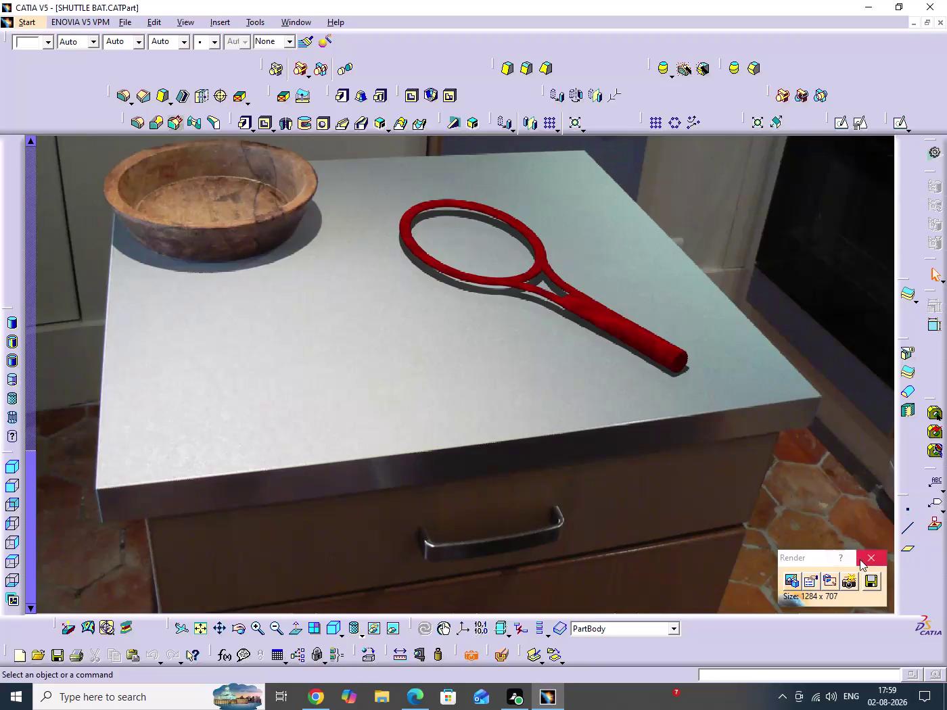
Close the rendered scene and save the shuttle bat part.
click(864, 559)
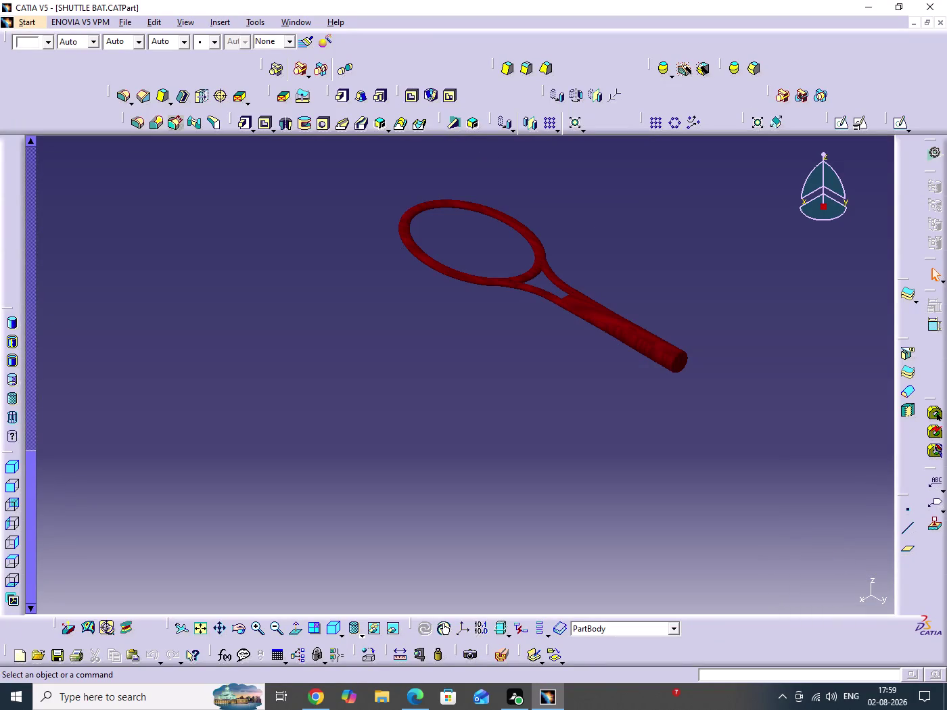
middle_drag(611, 494, 580, 572)
click(829, 403)
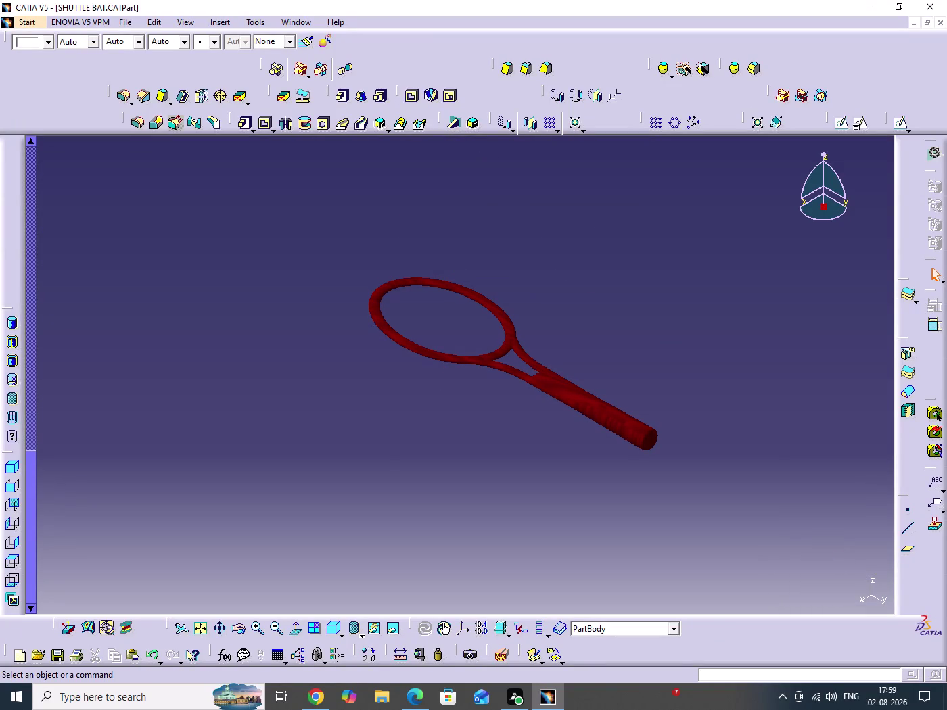
key(ctrl+s)
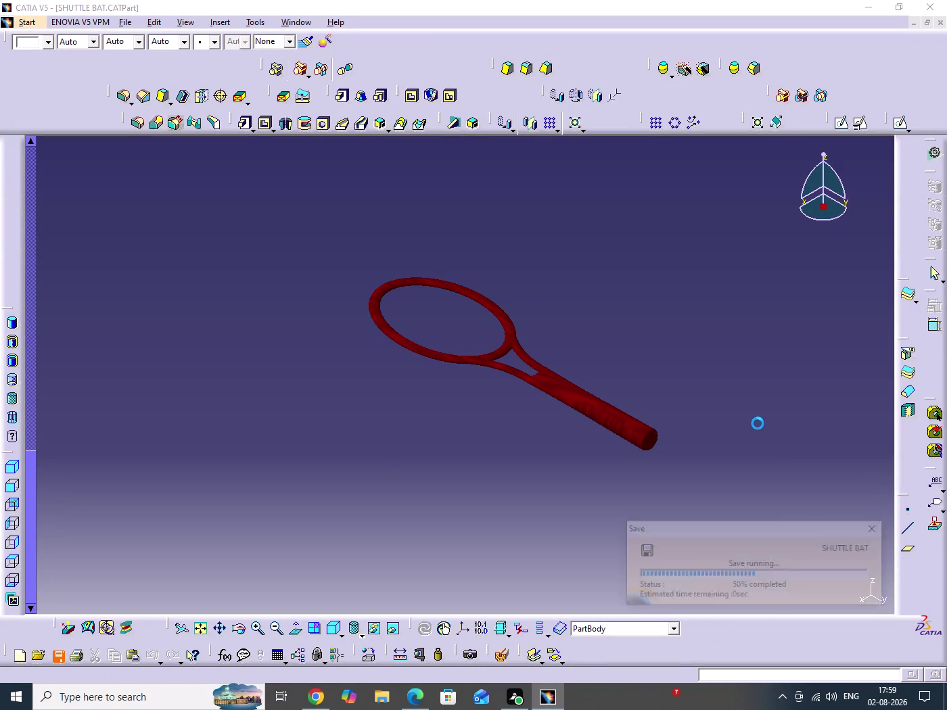
click(758, 424)
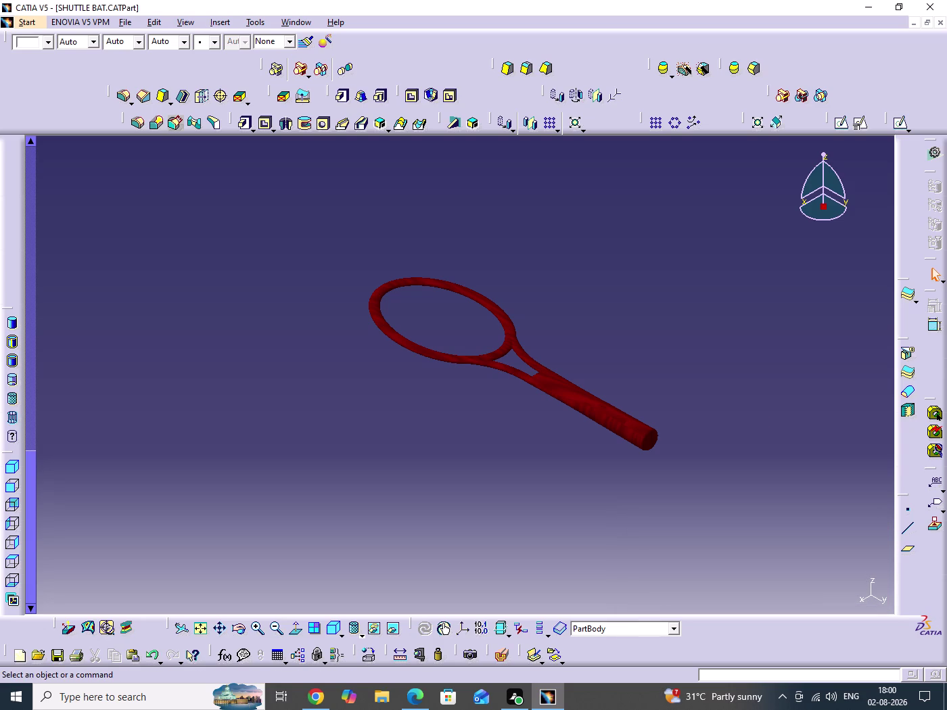
Launch Start > Mechanical Design > Drafting to begin a new drawing.
key(alt+s)
key(m)
key(d)
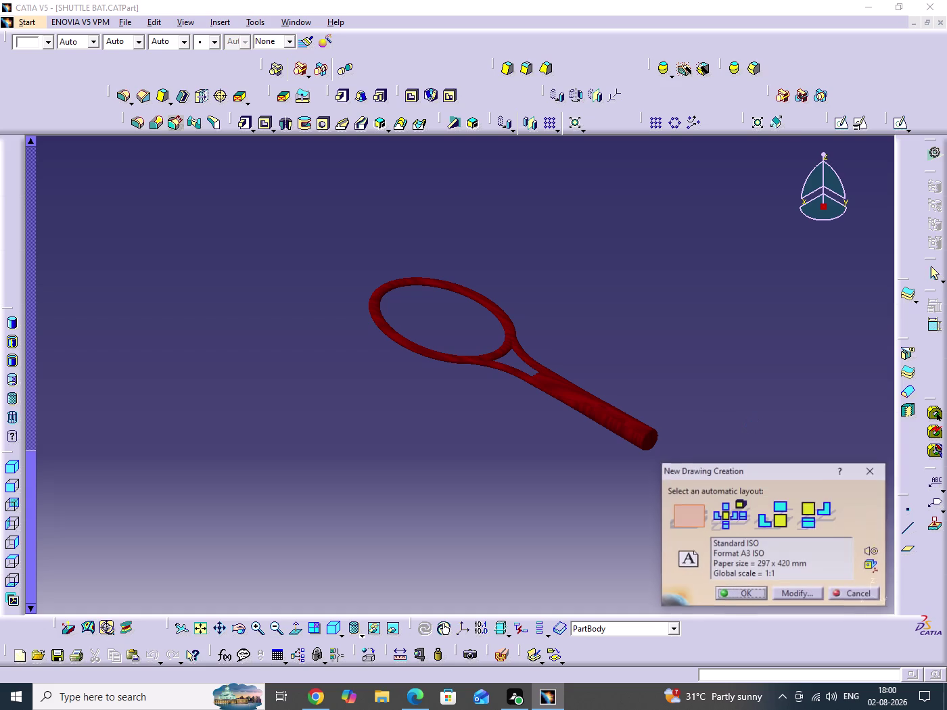
Accept the empty A3 layout to create Sheet.1 and position the sheet.
click(749, 595)
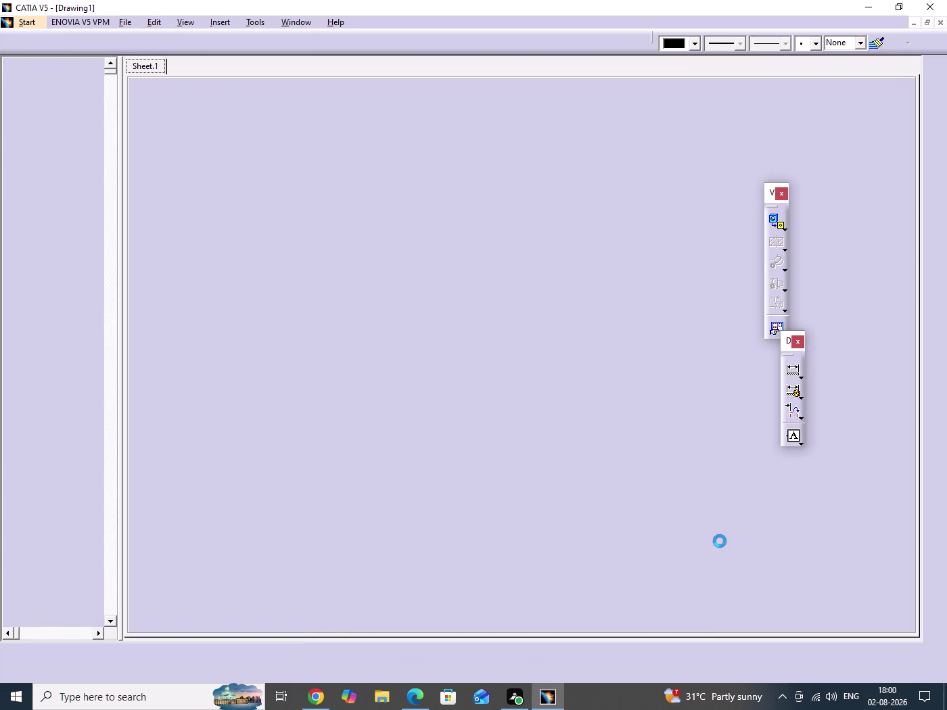
middle_drag(581, 360, 588, 415)
click(581, 360)
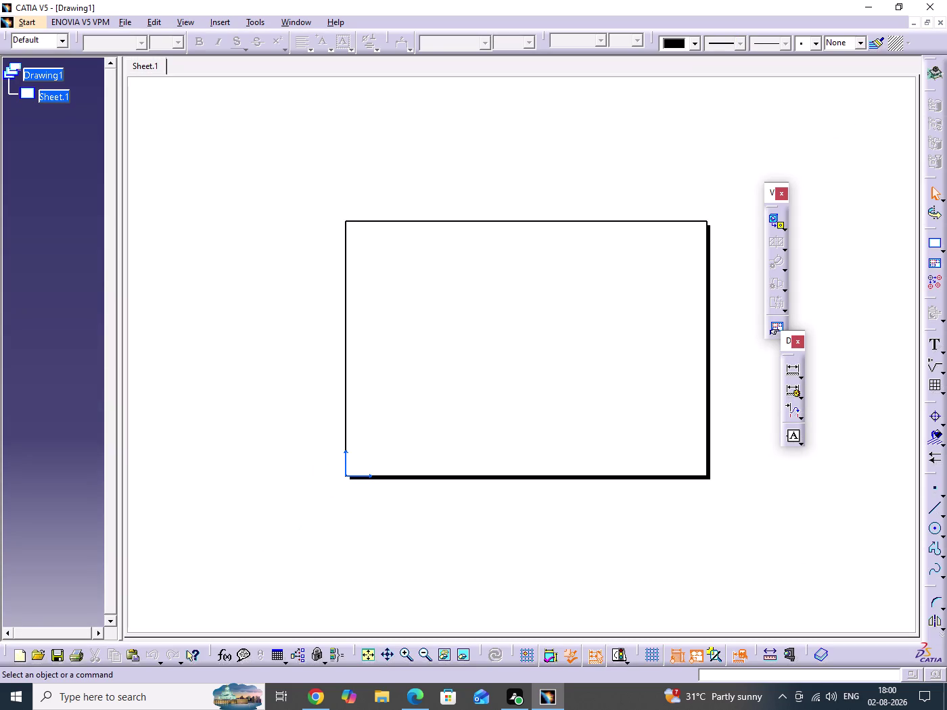
middle_drag(593, 415, 487, 419)
click(452, 372)
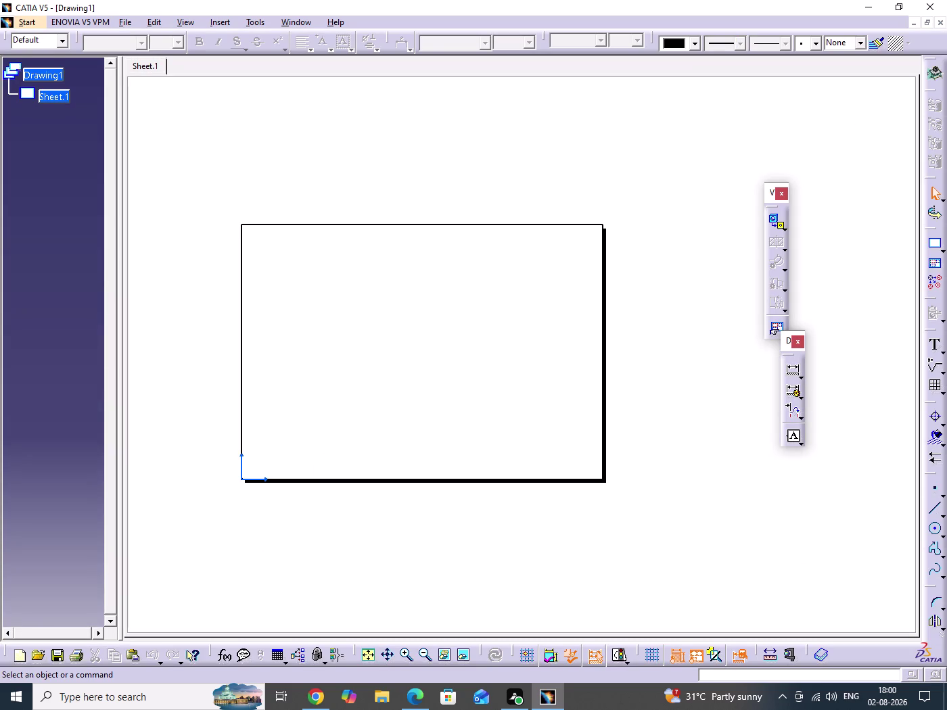
double_click(452, 372)
click(779, 221)
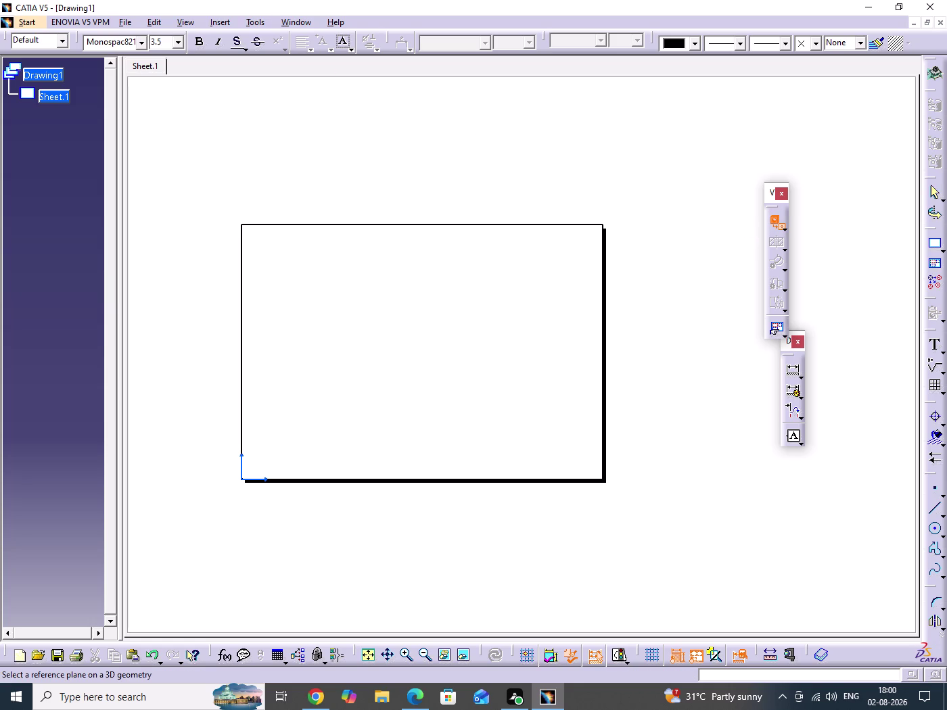
Switch to the SHUTTLE BAT.CATPart window, then to the reference PDF.
click(293, 24)
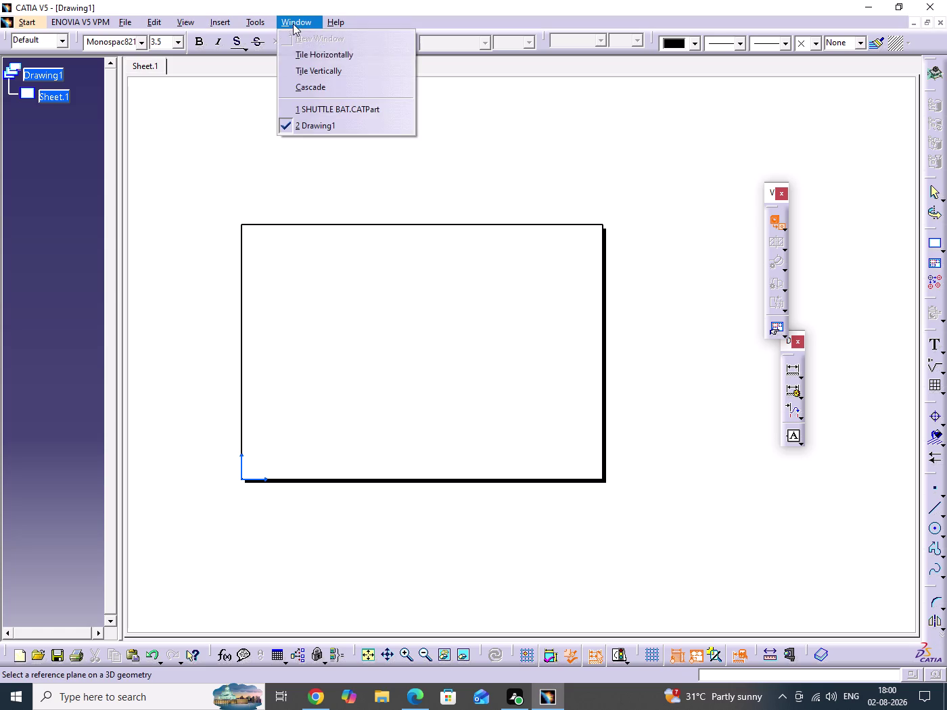
click(303, 107)
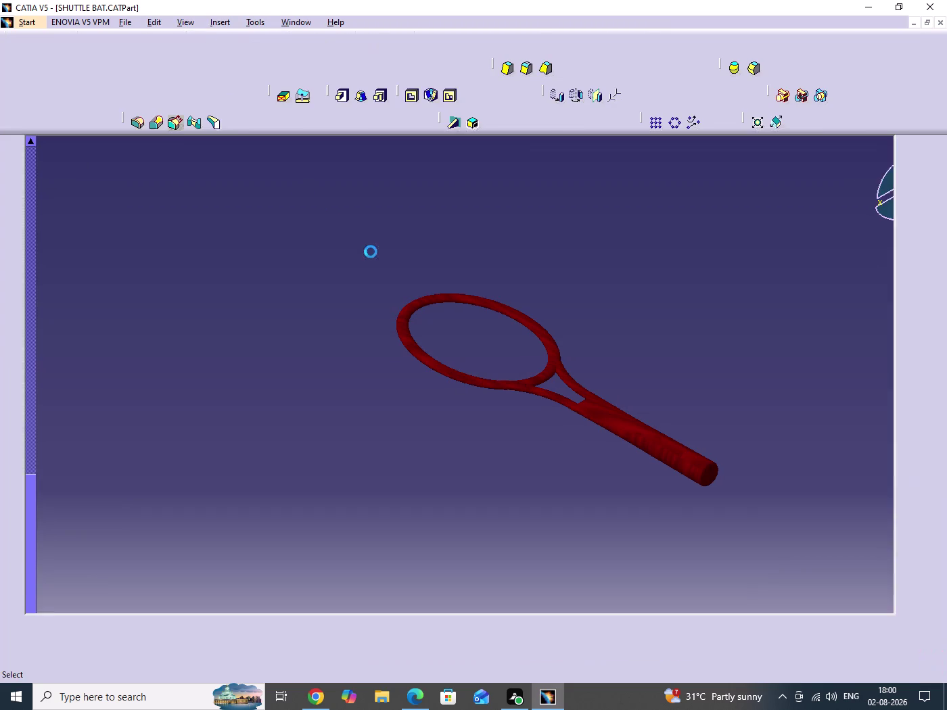
scroll(up, 3)
scroll(up, 3)
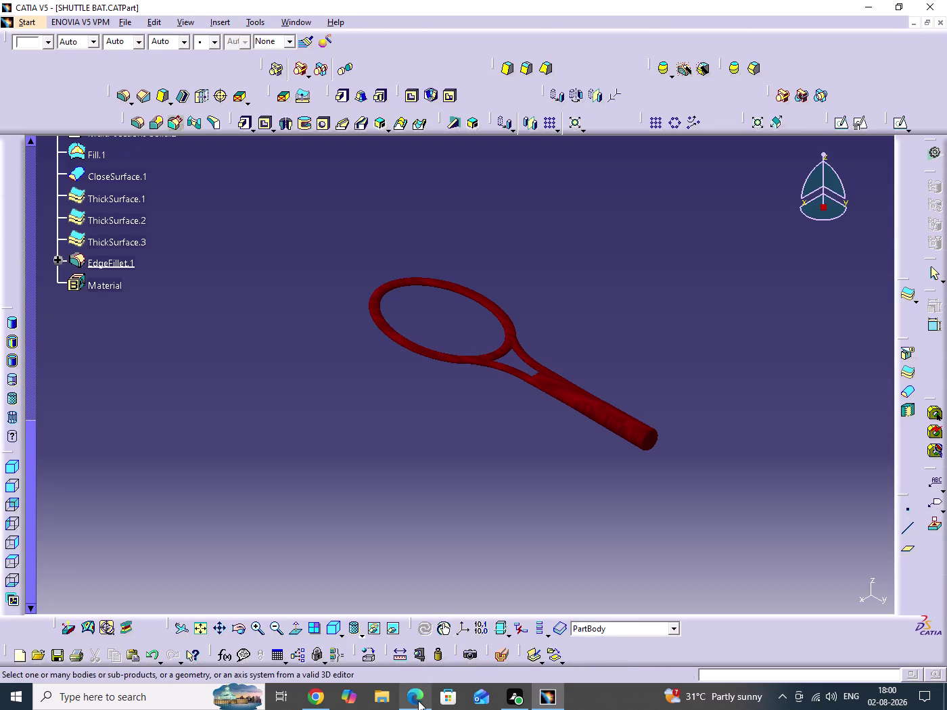
click(419, 701)
scroll(up, 3)
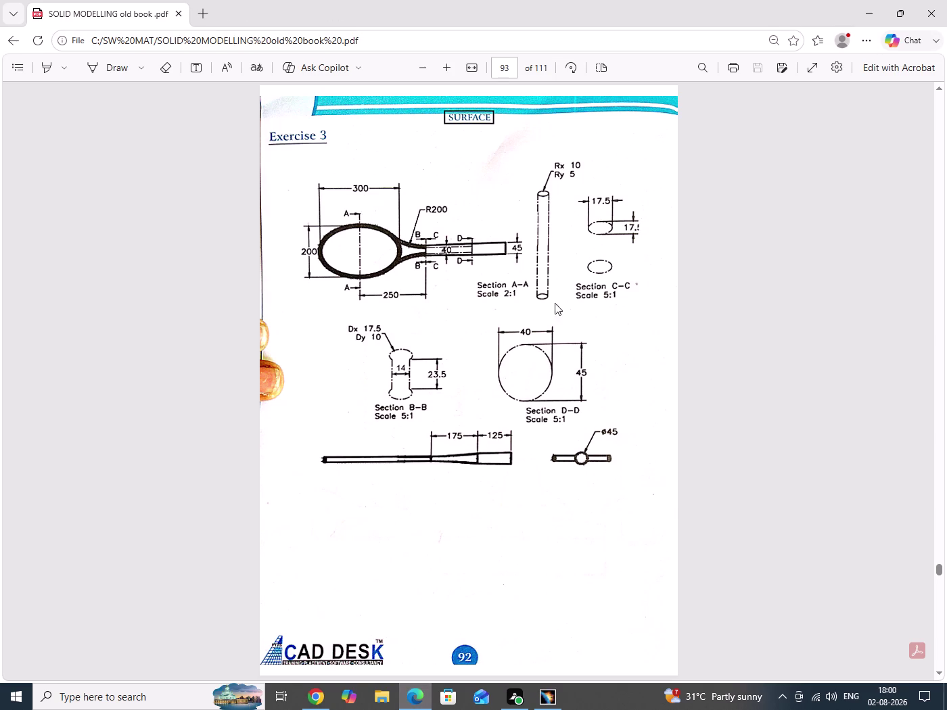
click(320, 700)
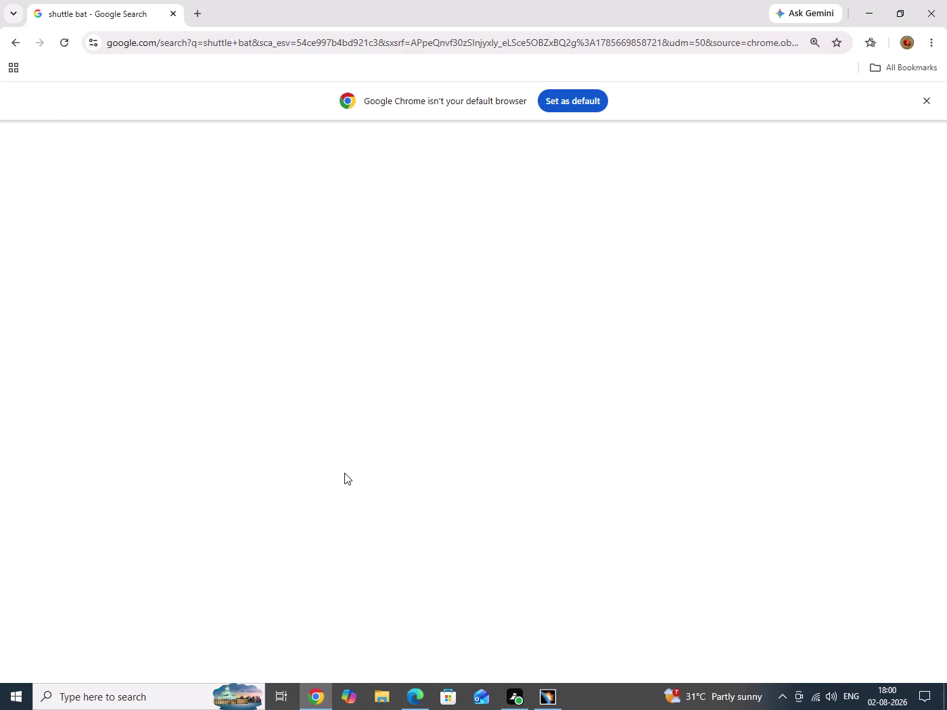
scroll(up, 3)
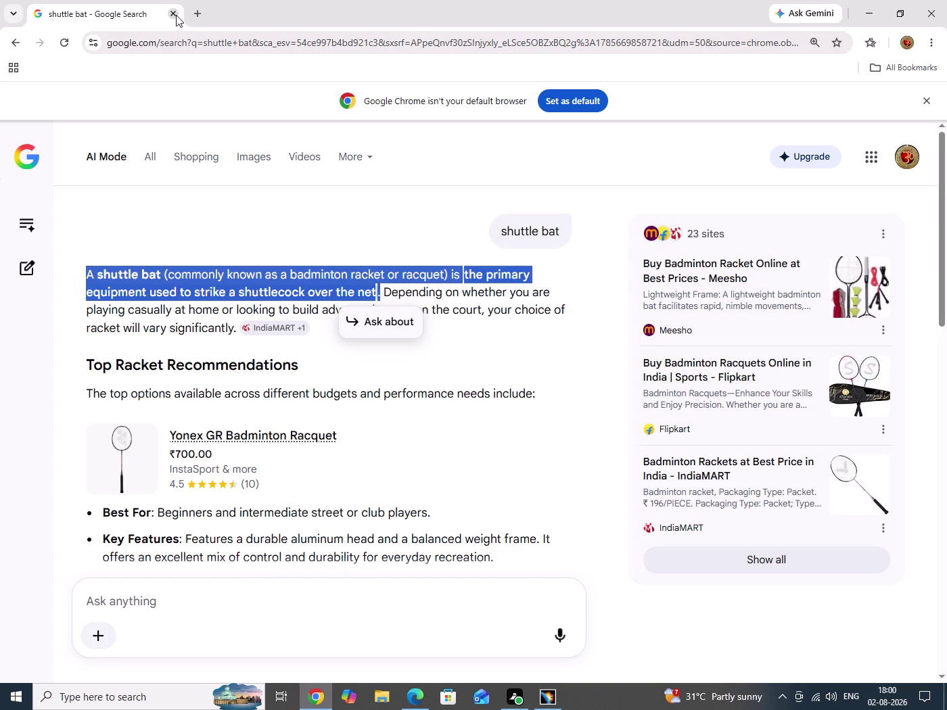
click(176, 15)
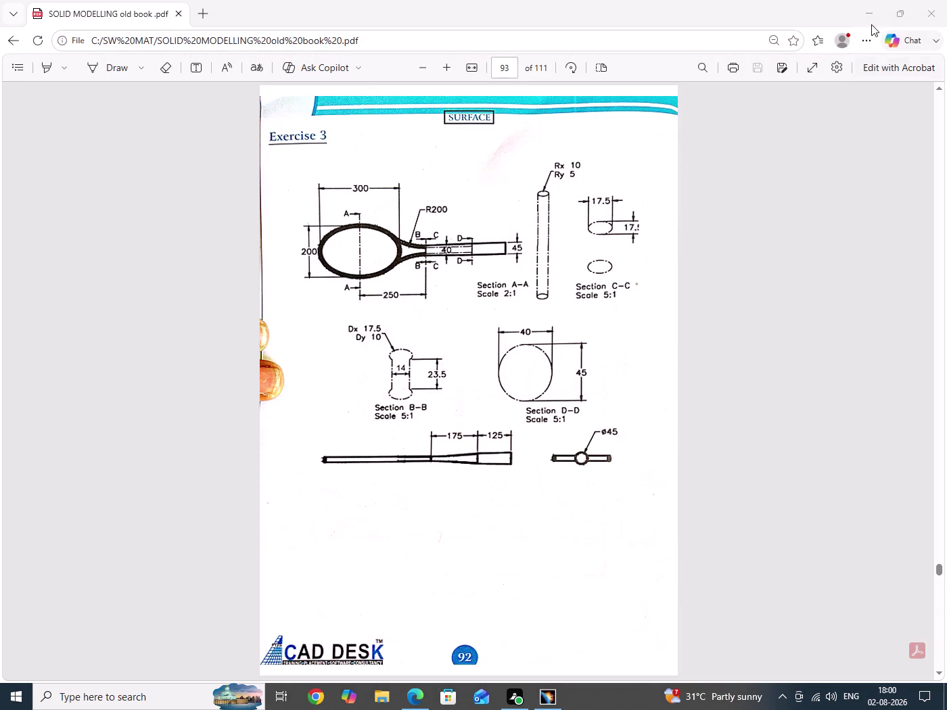
click(873, 16)
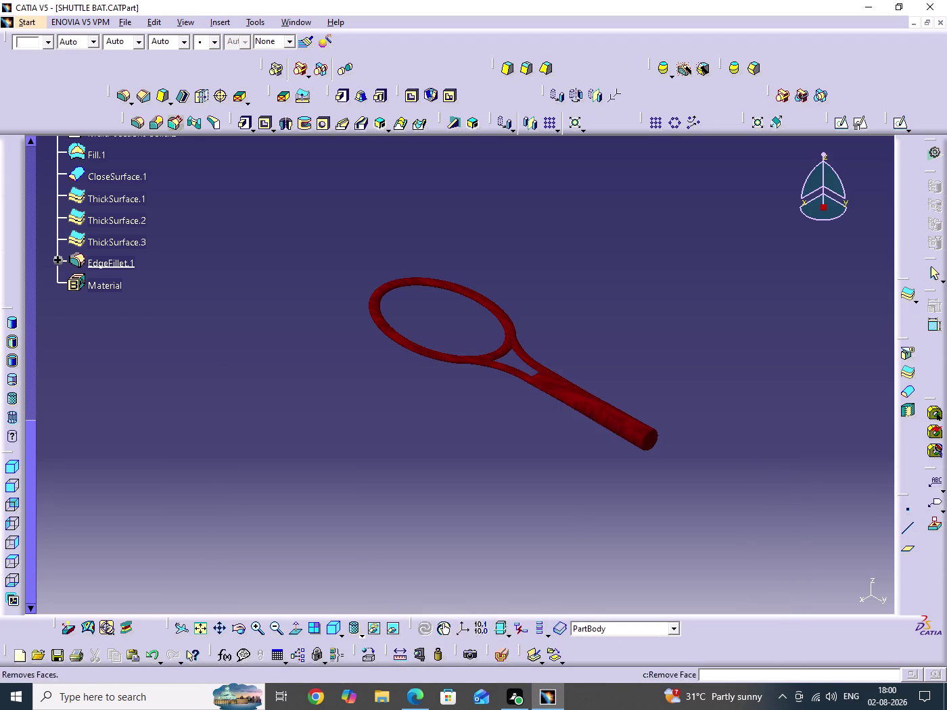
Select the yz plane in the bat's specification tree as the front view reference.
scroll(up, 3)
scroll(up, 3)
scroll(up, 3)
scroll(up, 3)
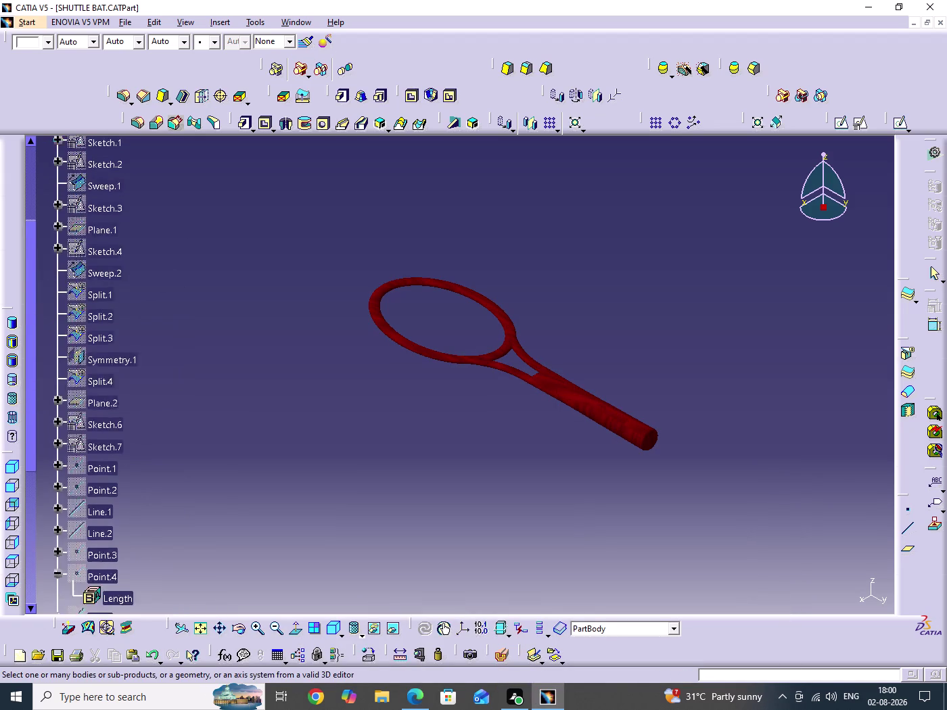
scroll(up, 3)
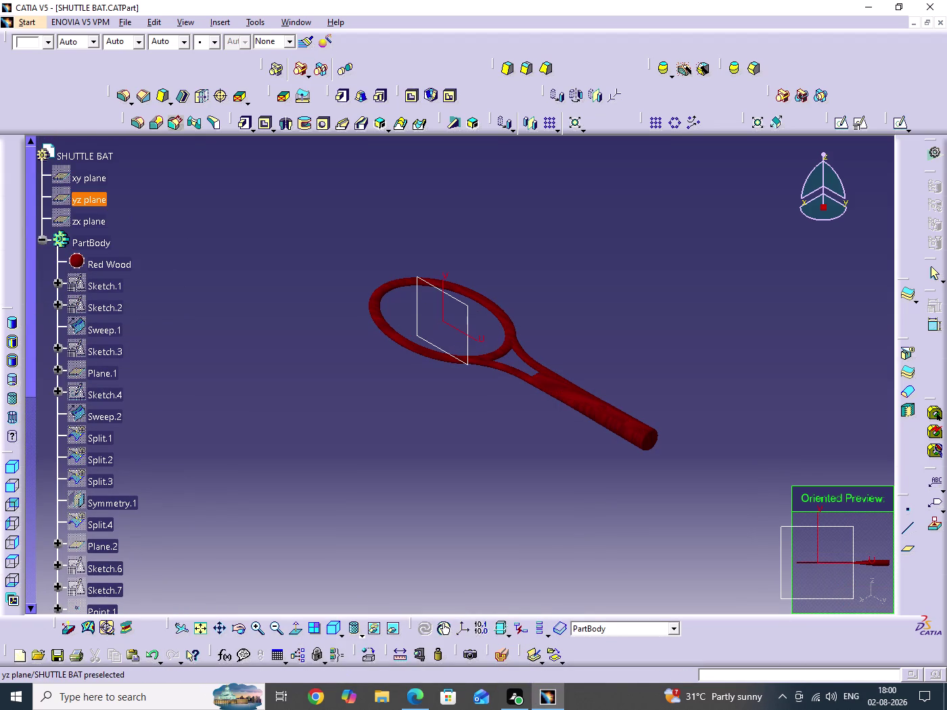
click(101, 204)
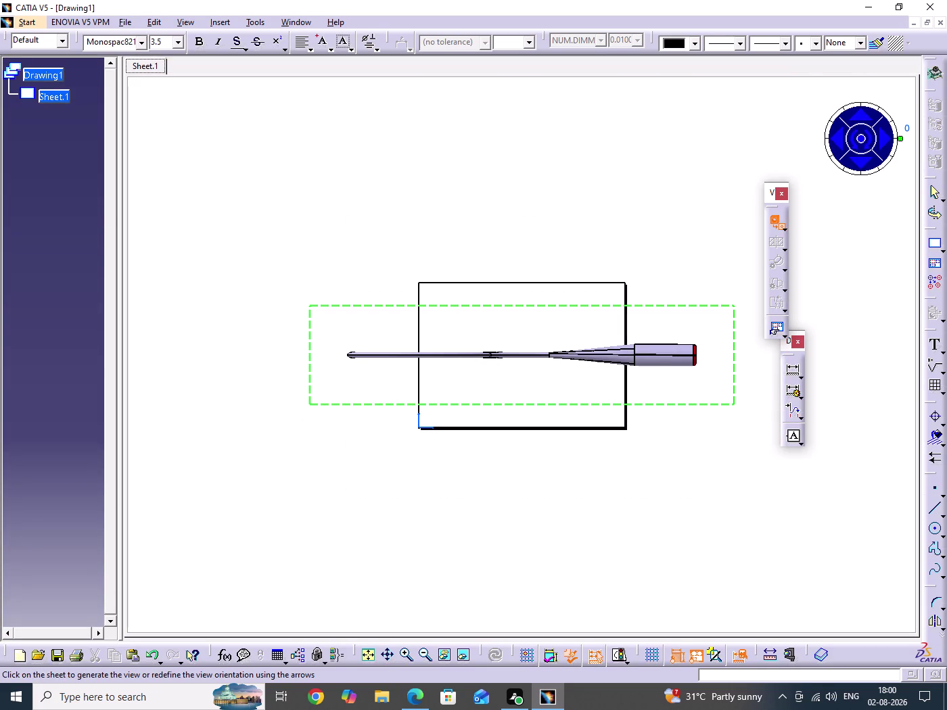
Drop the bat's front view onto Sheet.1 and open its Properties at scale 1:1.
click(465, 328)
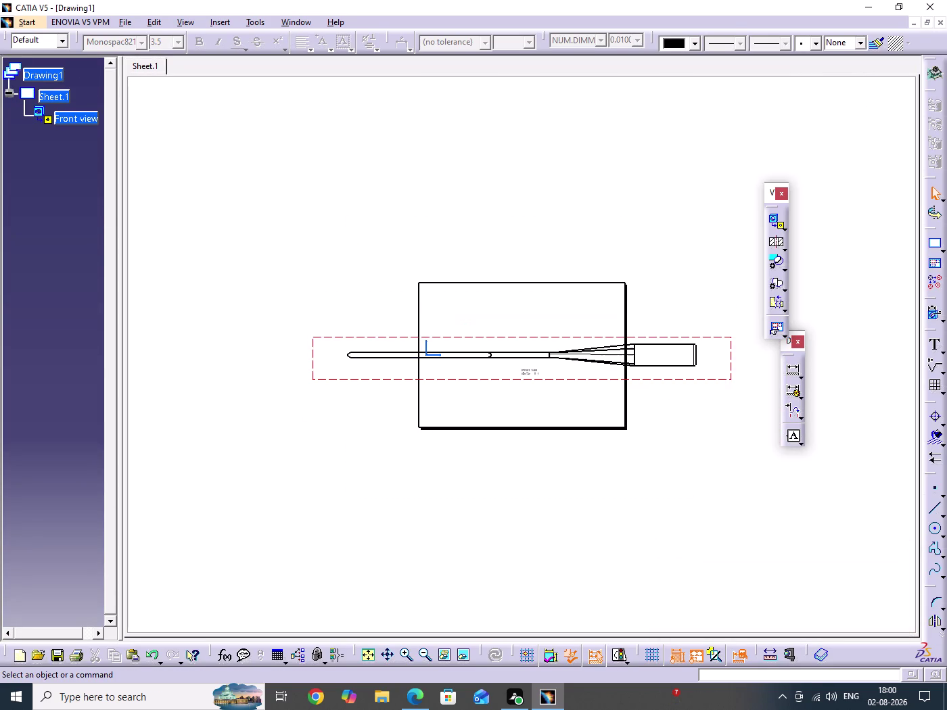
middle_drag(634, 454, 519, 454)
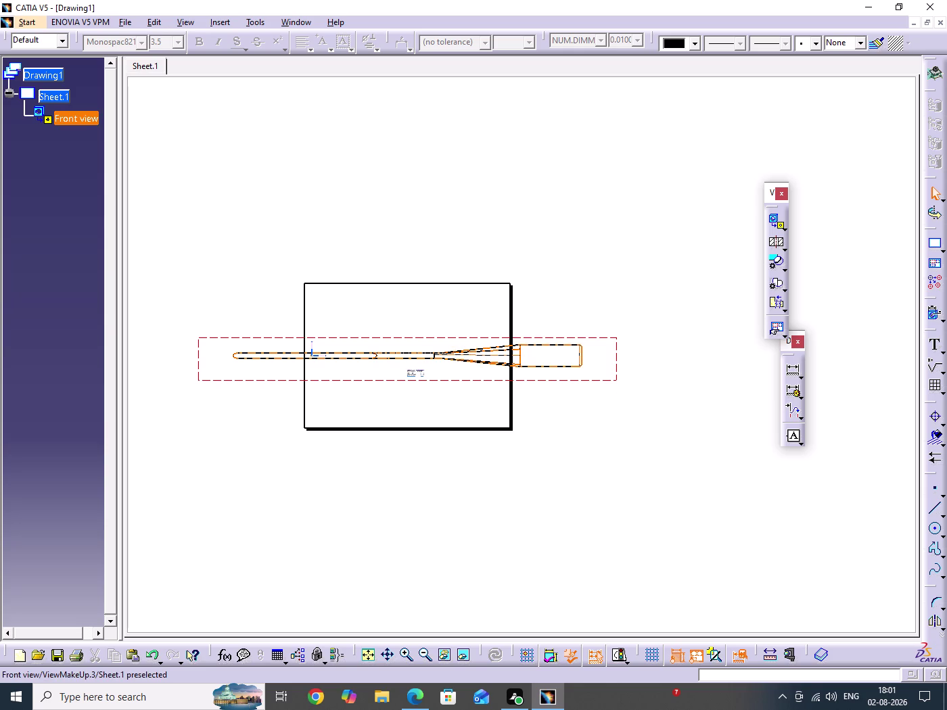
right_click(614, 383)
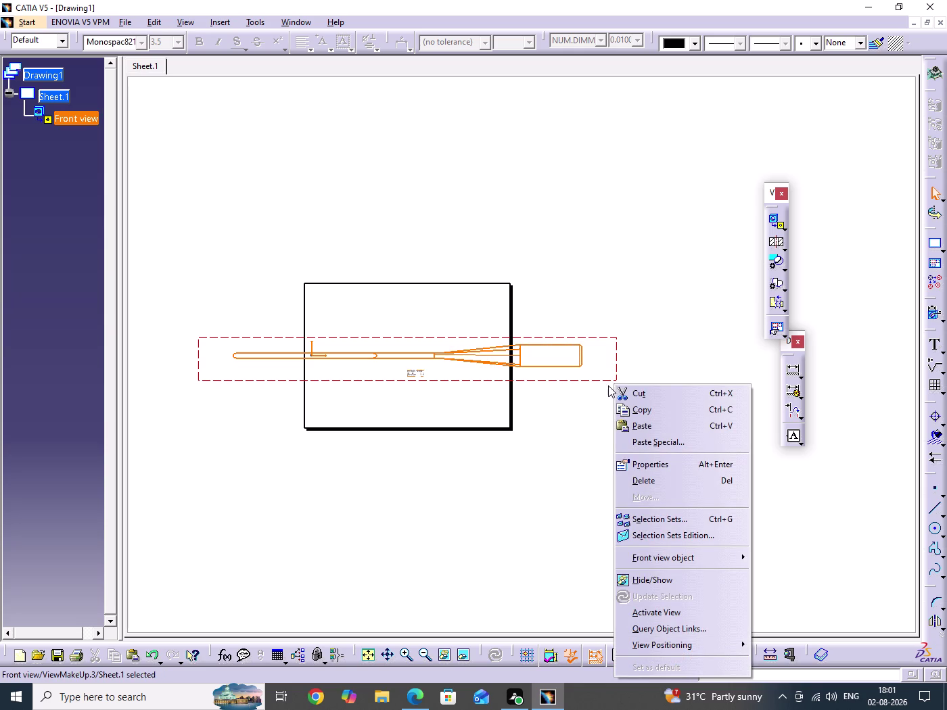
click(645, 459)
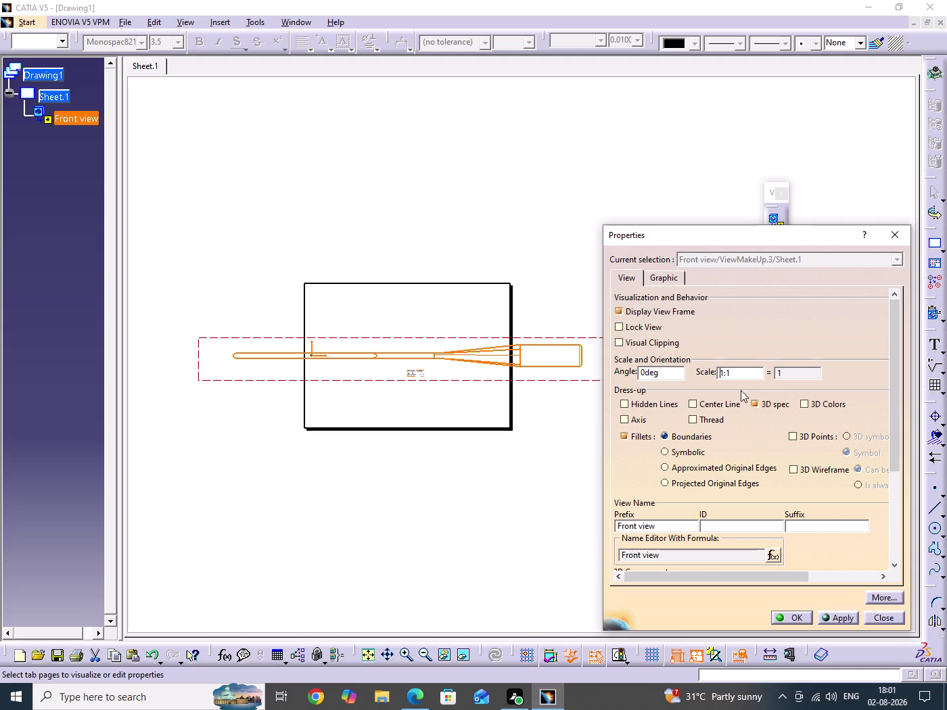
Set the front view's scale to 1:5.
click(738, 375)
key(BackSpace)
key(5)
click(503, 235)
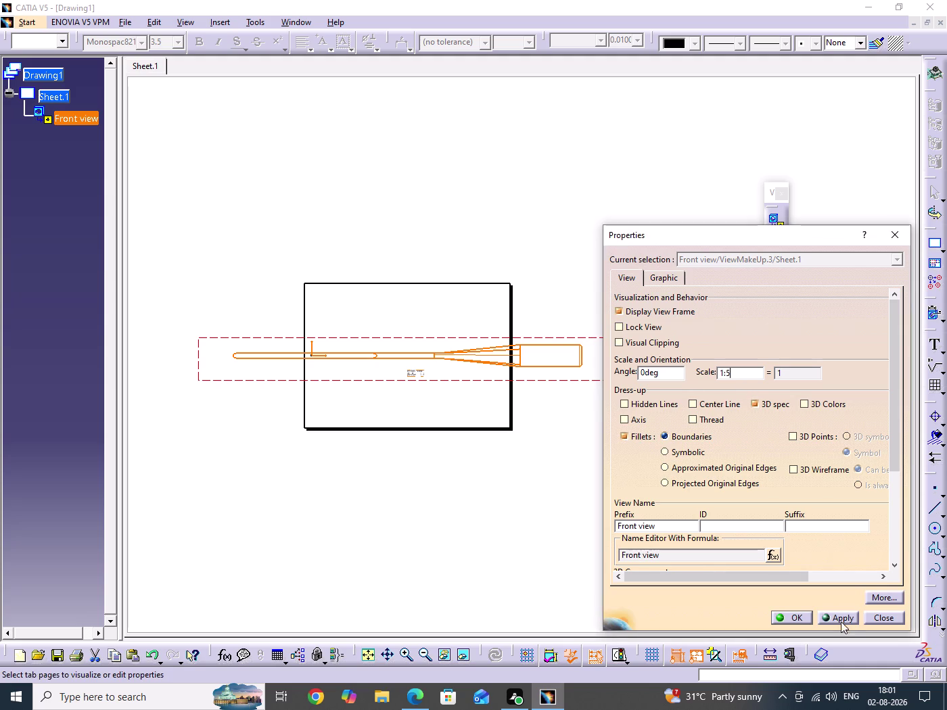
click(839, 620)
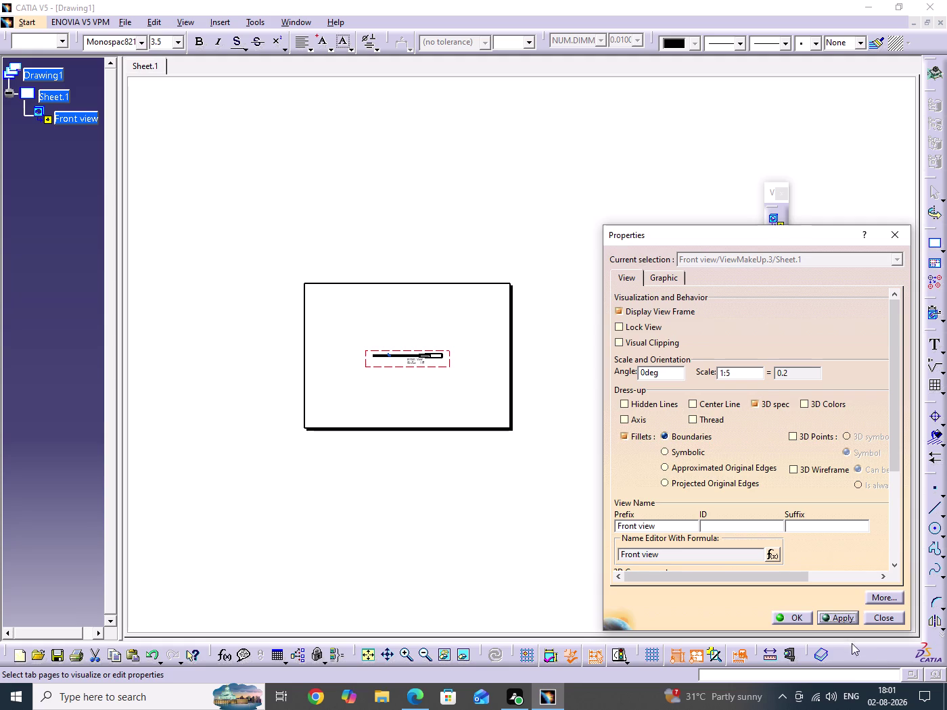
click(796, 622)
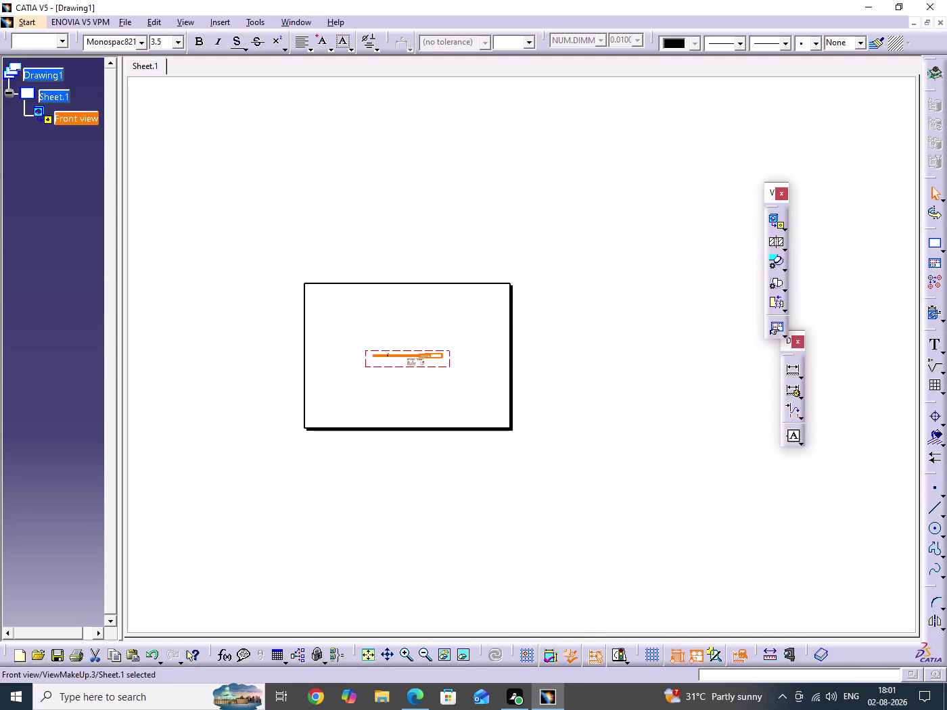
Zoom into the sheet and drag the front view to its lower-left area.
middle_drag(454, 488, 458, 350)
click(453, 488)
middle_drag(343, 436, 779, 356)
middle_drag(675, 356, 644, 409)
click(675, 356)
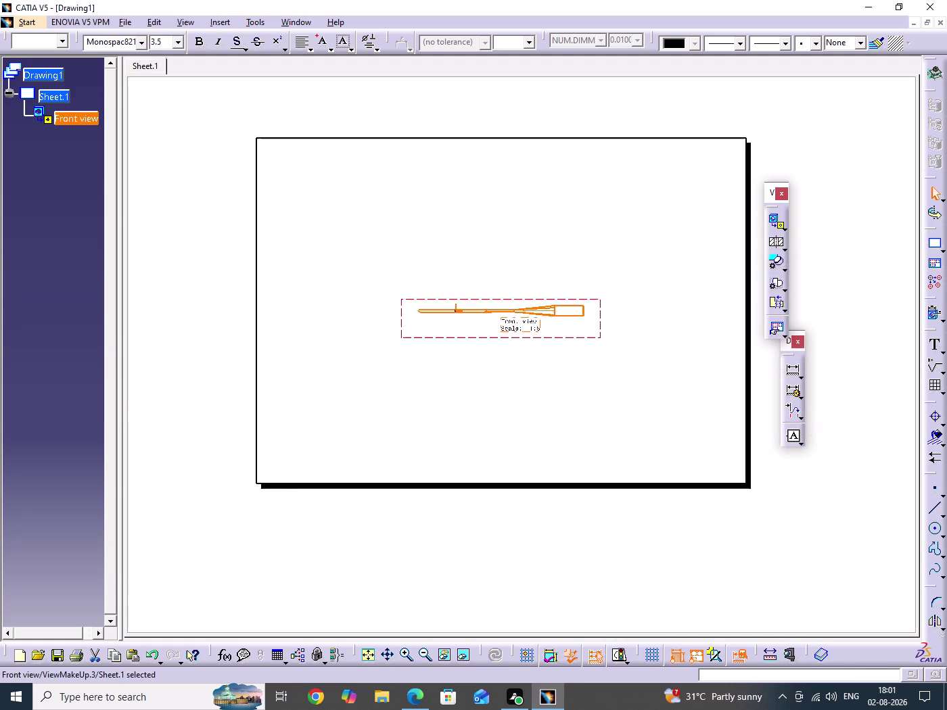
middle_drag(644, 410, 642, 409)
middle_drag(584, 413, 639, 416)
drag(459, 341, 356, 435)
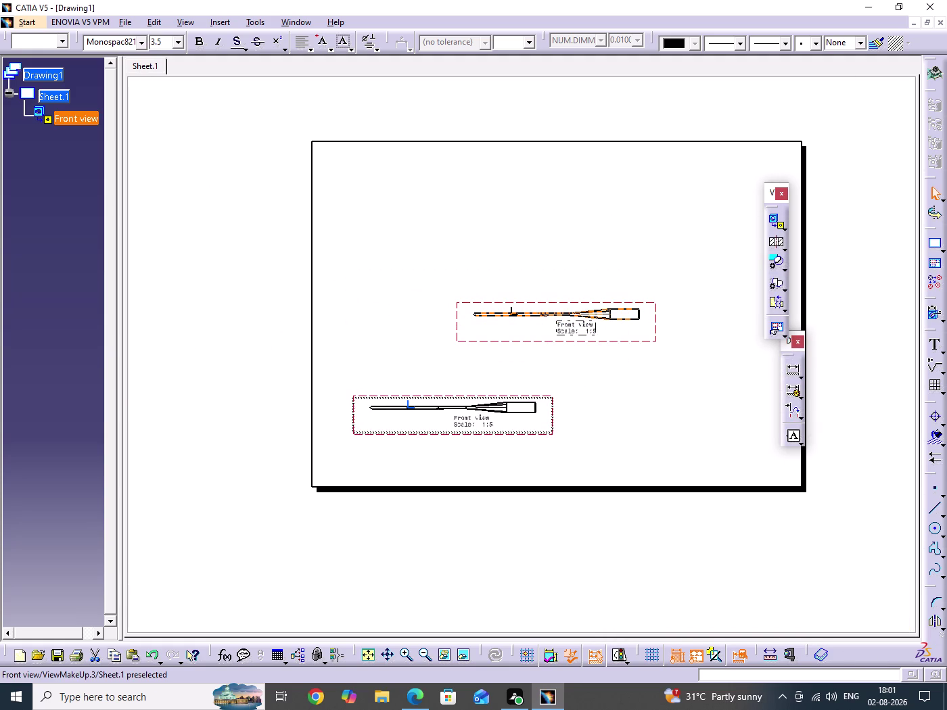
drag(356, 435, 355, 435)
click(401, 295)
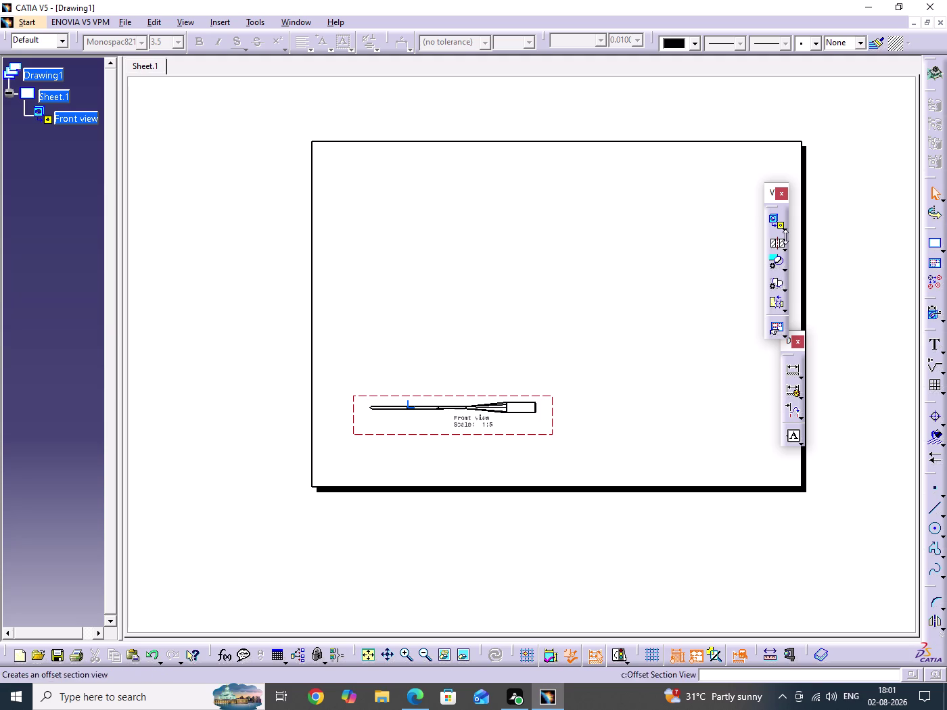
Use Projection View to place the bat's bottom view above the front view.
click(785, 225)
drag(784, 232, 757, 198)
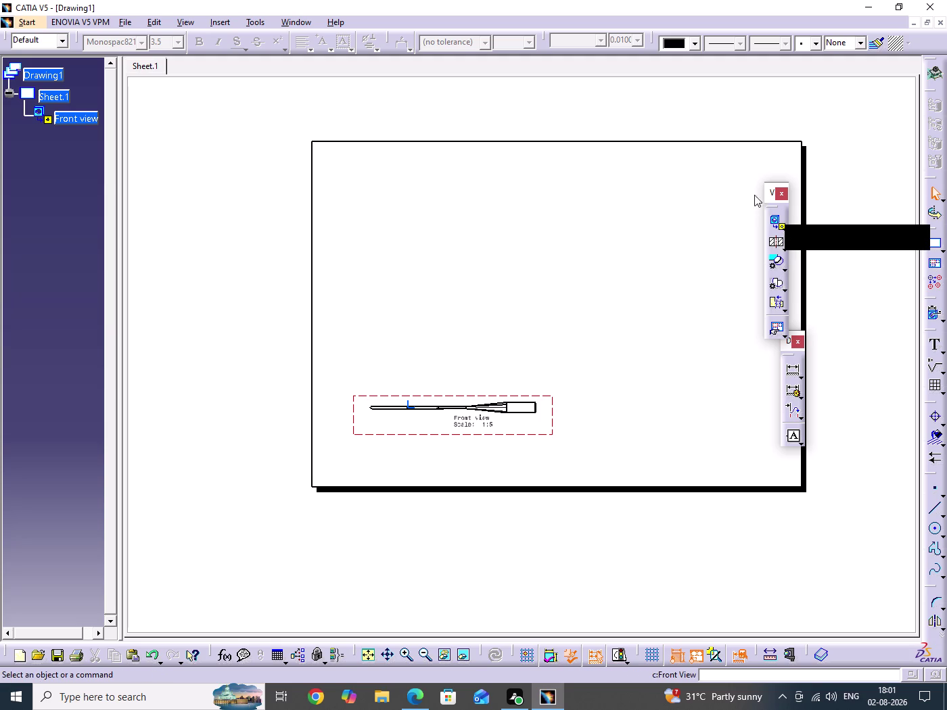
drag(757, 198, 685, 138)
click(785, 223)
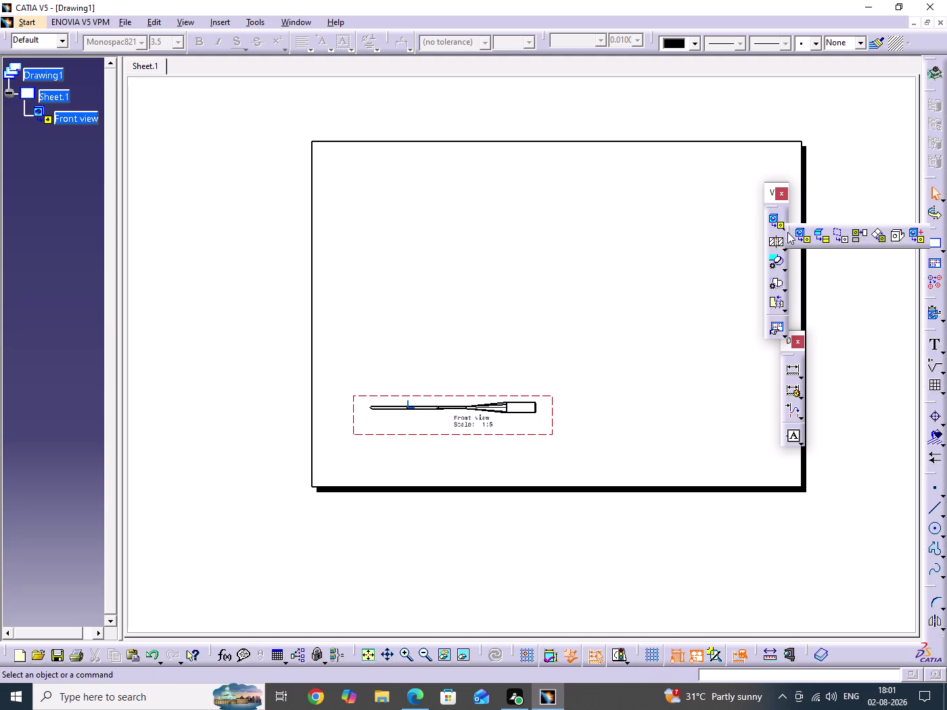
drag(788, 233, 619, 135)
click(689, 131)
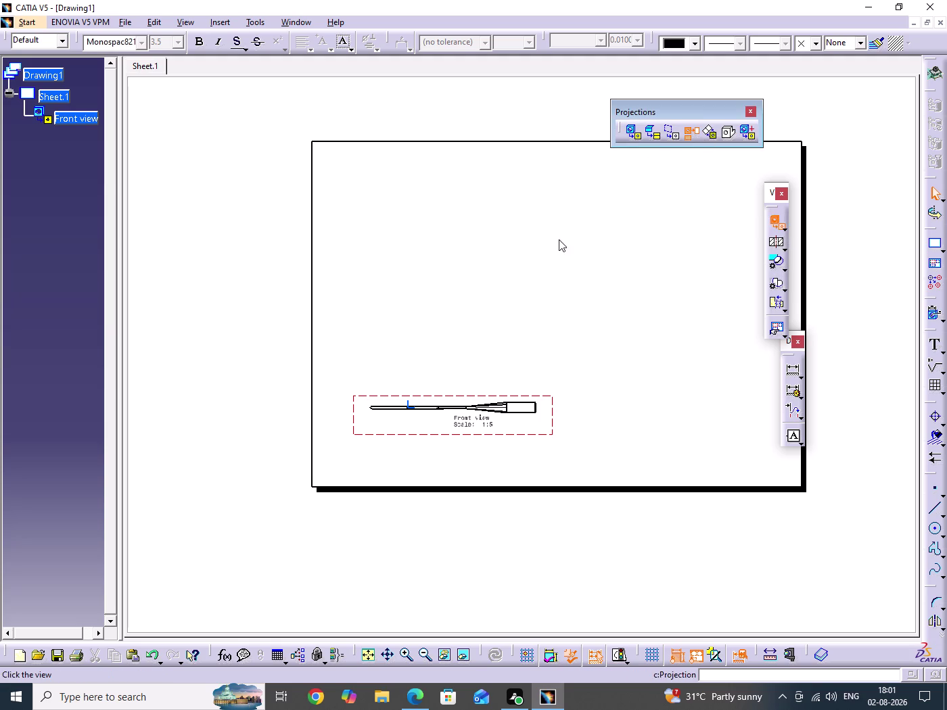
click(472, 312)
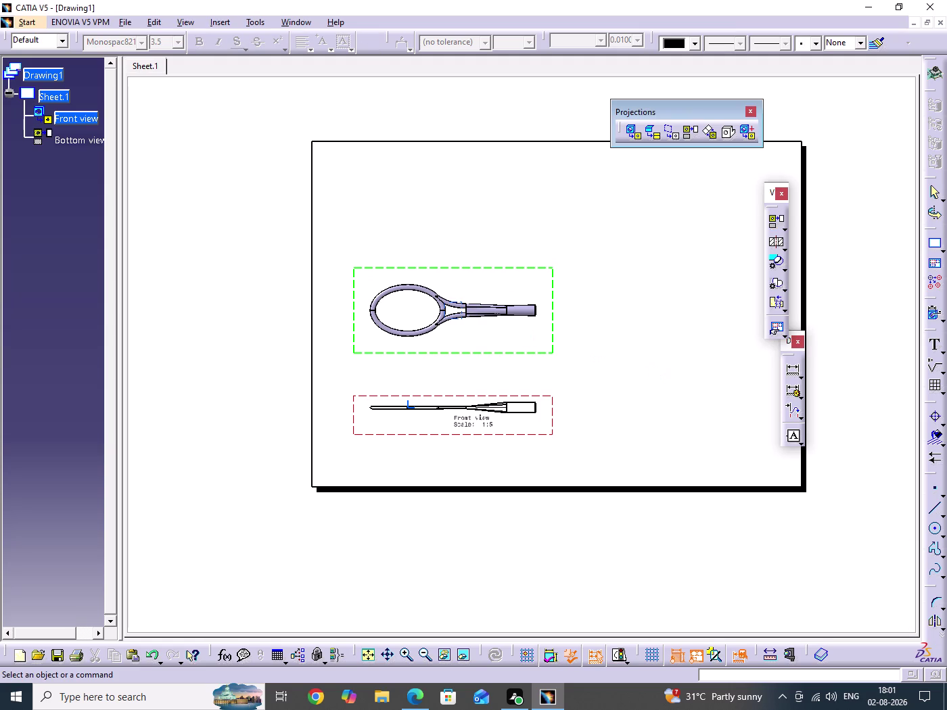
click(655, 378)
middle_drag(654, 380, 575, 370)
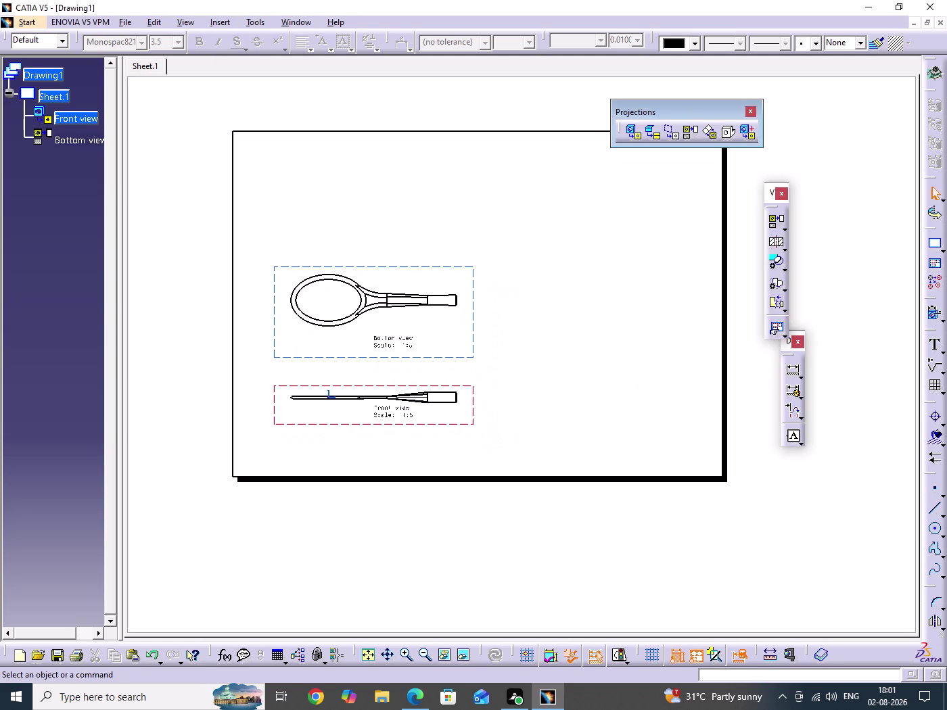
click(417, 699)
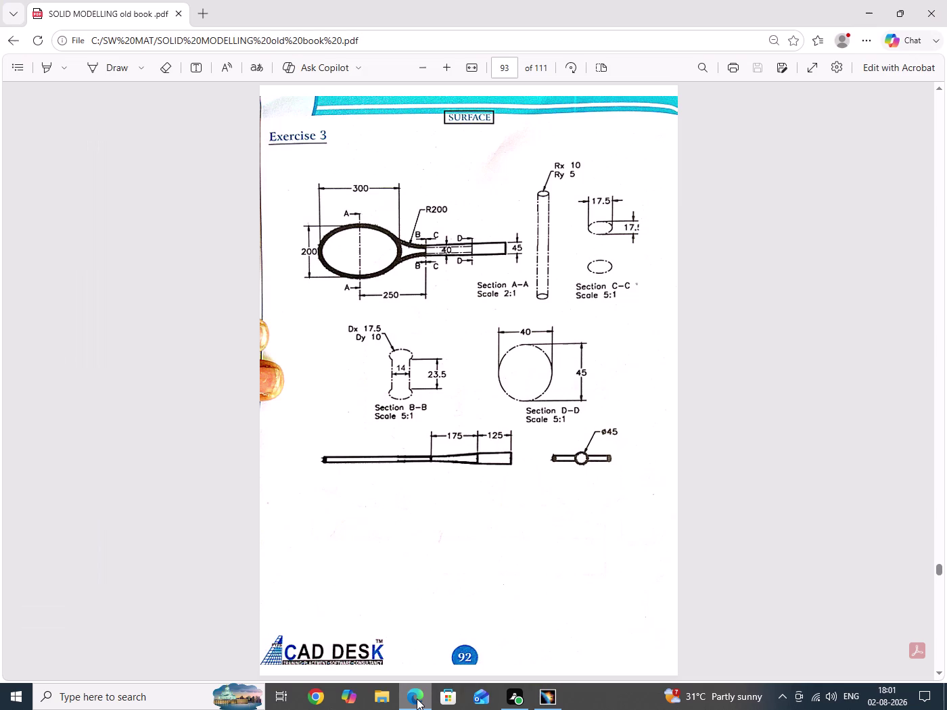
Return from the PDF and place a projected left view right of the front view.
click(416, 699)
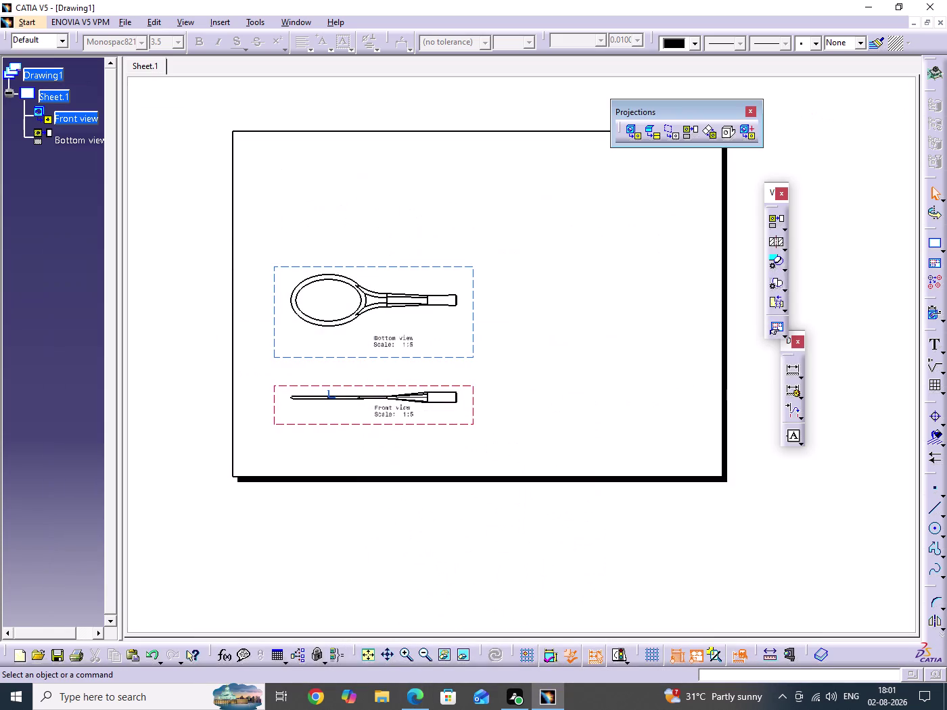
middle_drag(695, 414, 614, 410)
click(694, 135)
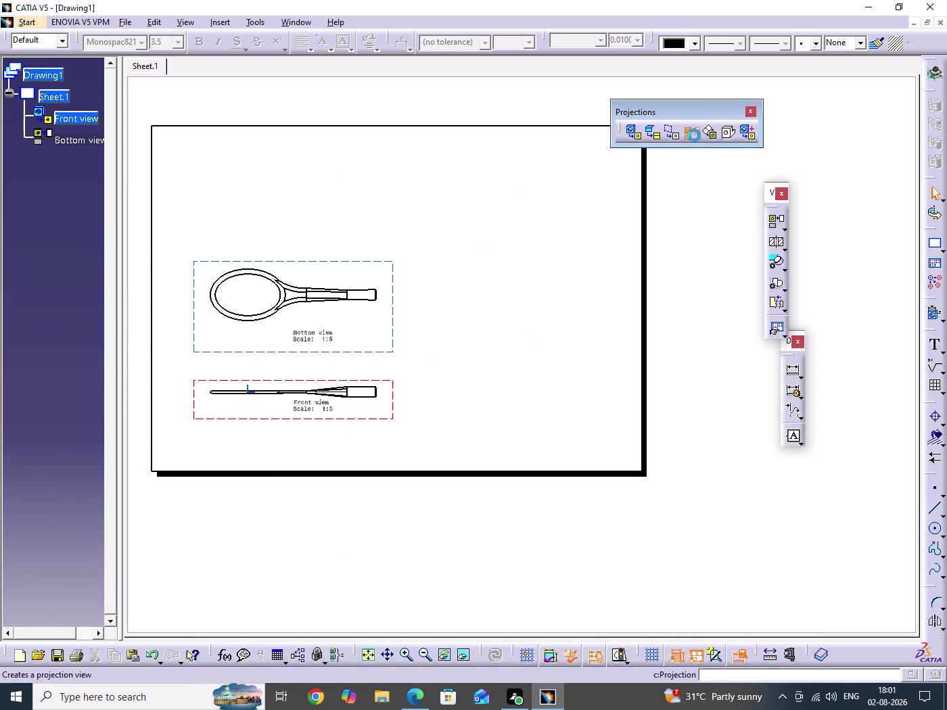
click(501, 394)
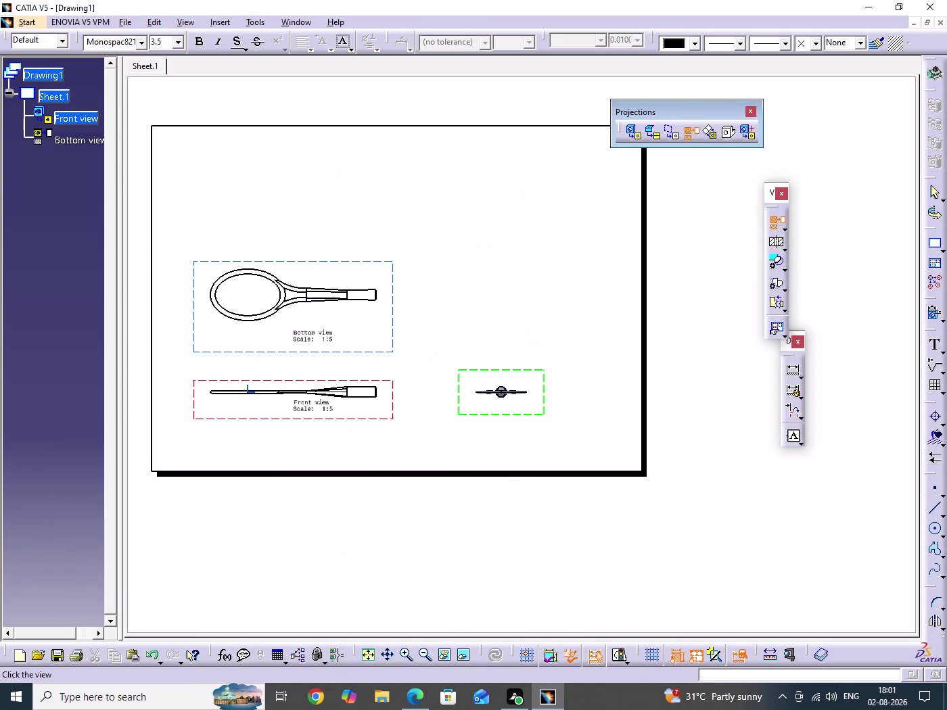
click(729, 426)
middle_drag(589, 440, 590, 400)
scroll(down, 3)
click(589, 440)
middle_drag(591, 395, 632, 505)
middle_drag(592, 338, 605, 397)
click(593, 339)
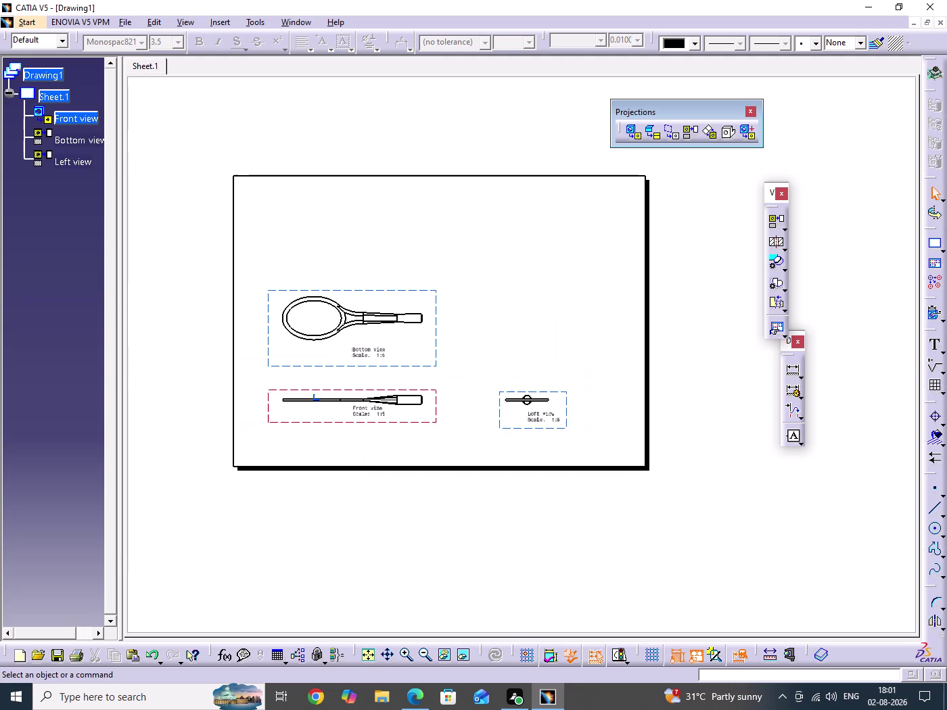
middle_drag(606, 398, 562, 495)
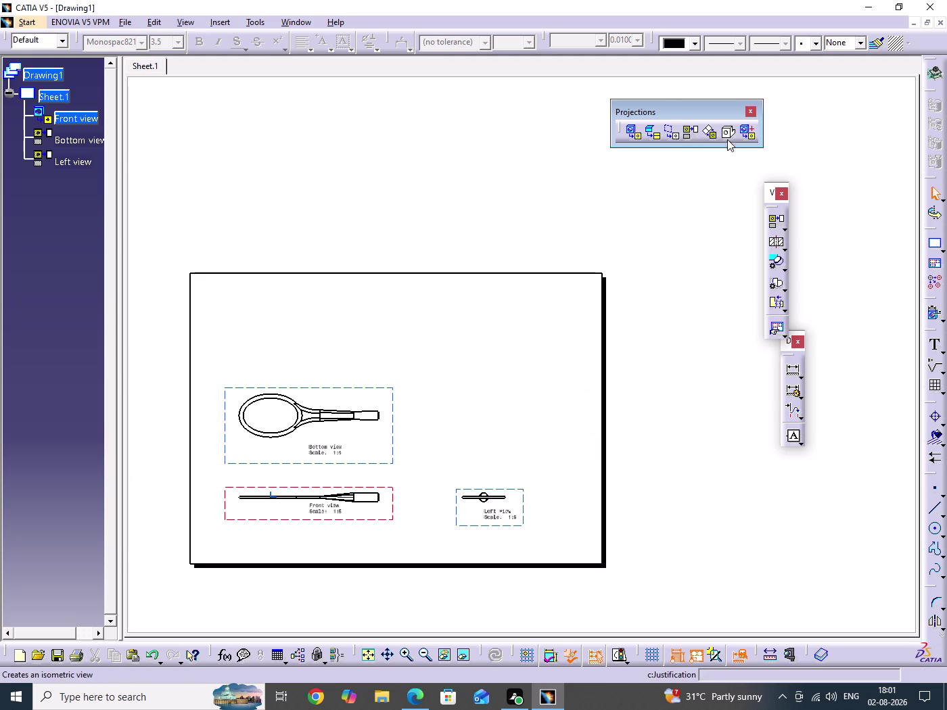
Start an isometric view and pick the shuttle bat part as its reference.
click(726, 132)
click(304, 25)
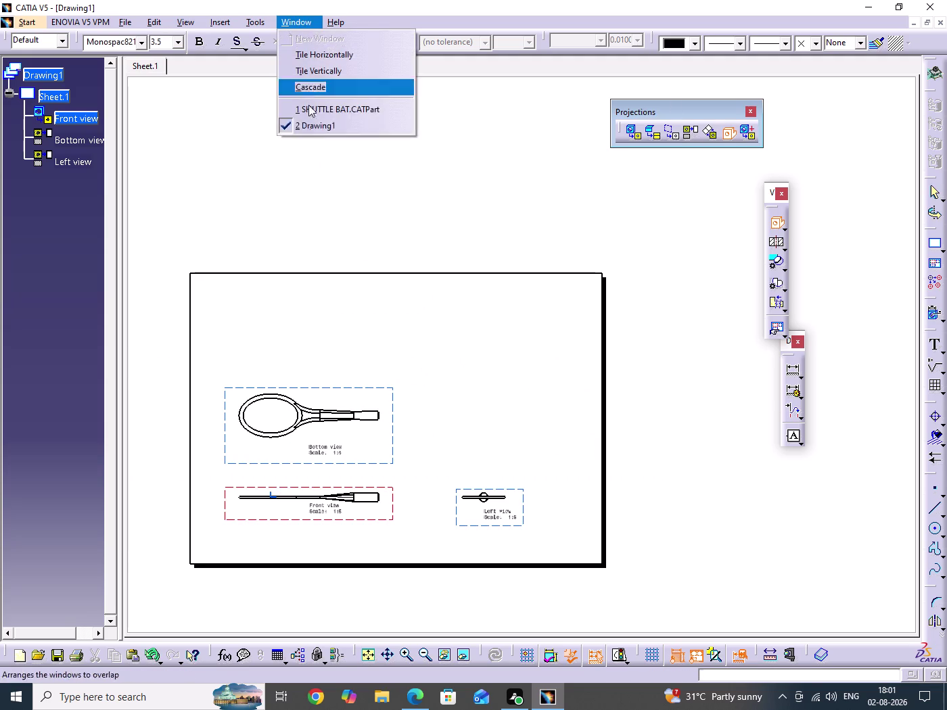
click(327, 112)
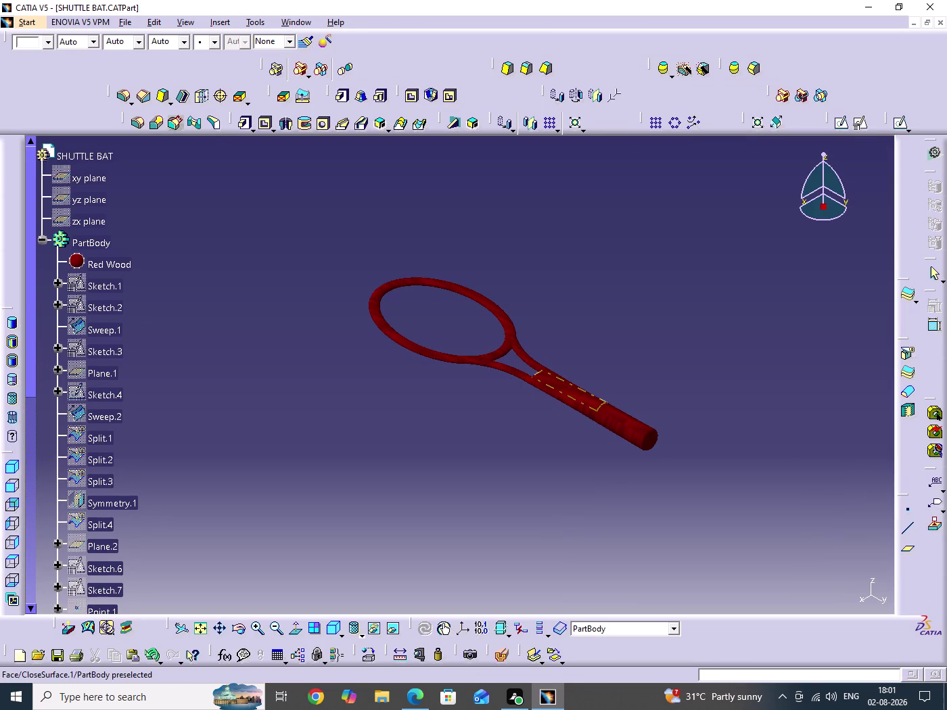
click(582, 398)
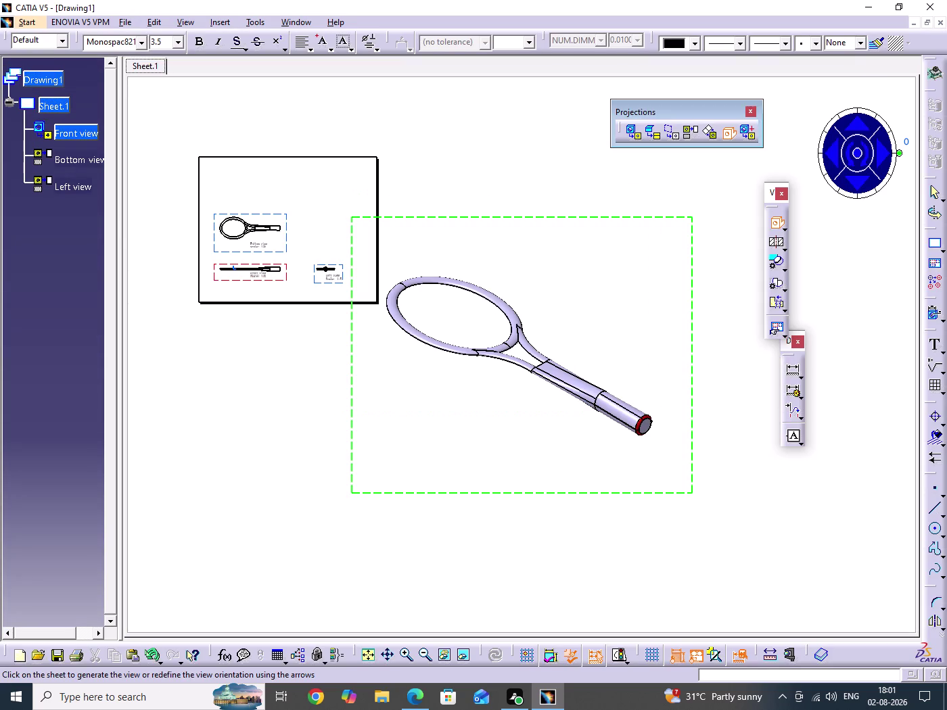
middle_drag(603, 268, 602, 341)
click(603, 268)
middle_drag(575, 344, 601, 407)
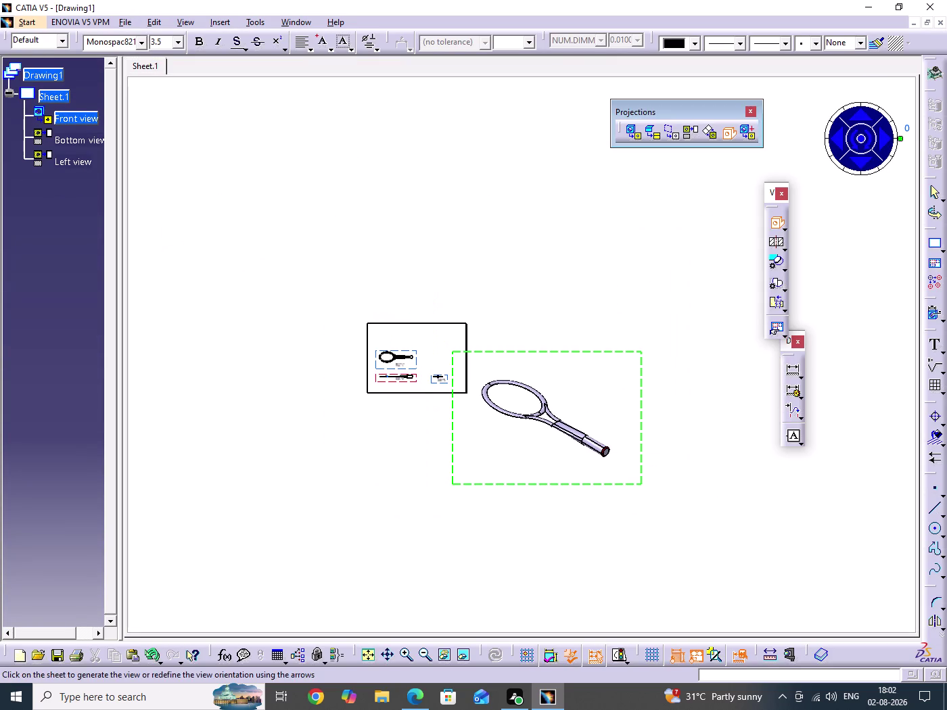
Place the isometric view on the drawing and drag it into position.
click(902, 137)
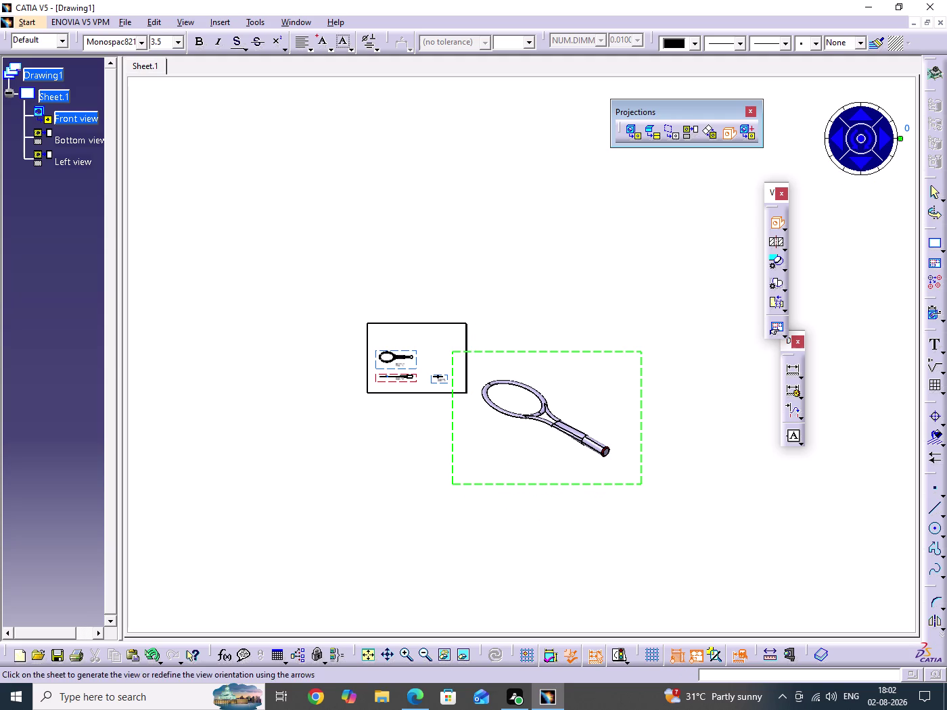
click(596, 277)
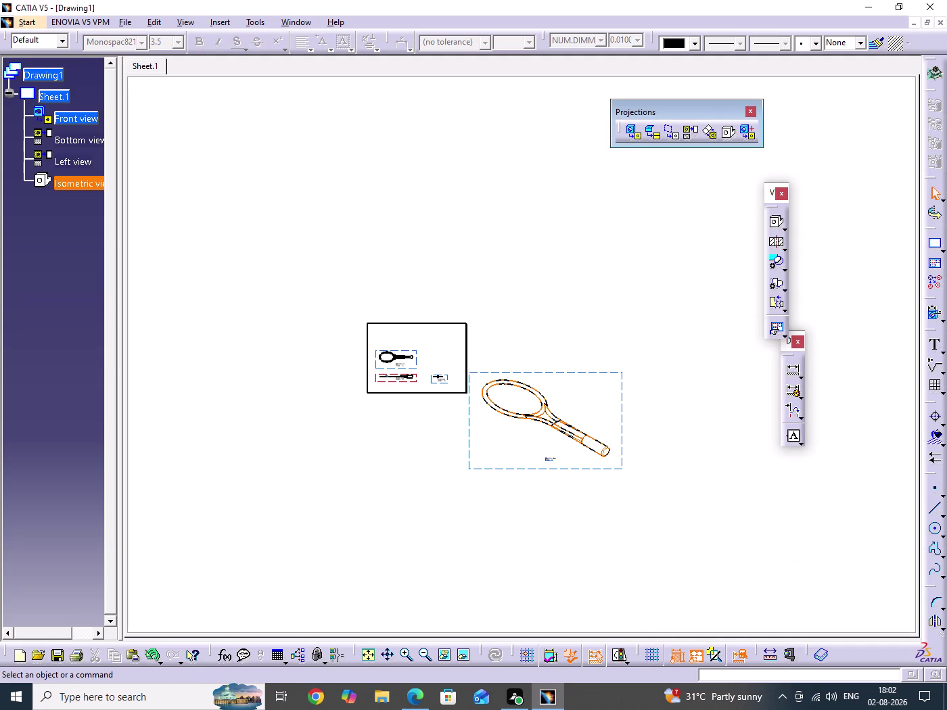
double_click(598, 372)
scroll(down, 3)
middle_drag(521, 343, 528, 261)
click(521, 343)
middle_drag(521, 284, 533, 319)
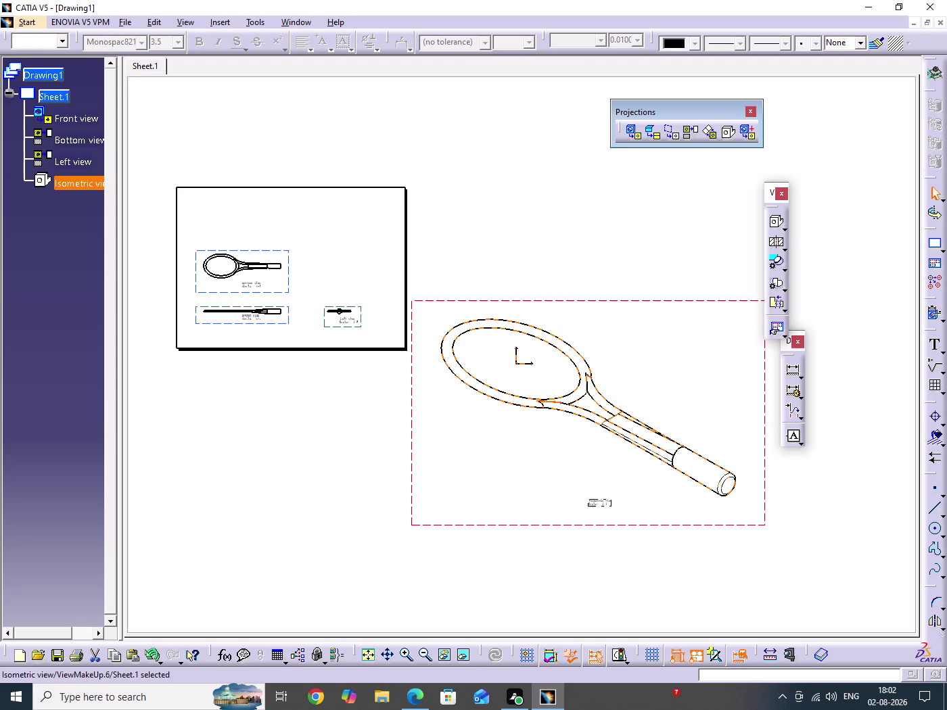
drag(596, 302, 507, 153)
Open the isometric view's properties and set its scale to 1:5.
right_click(499, 153)
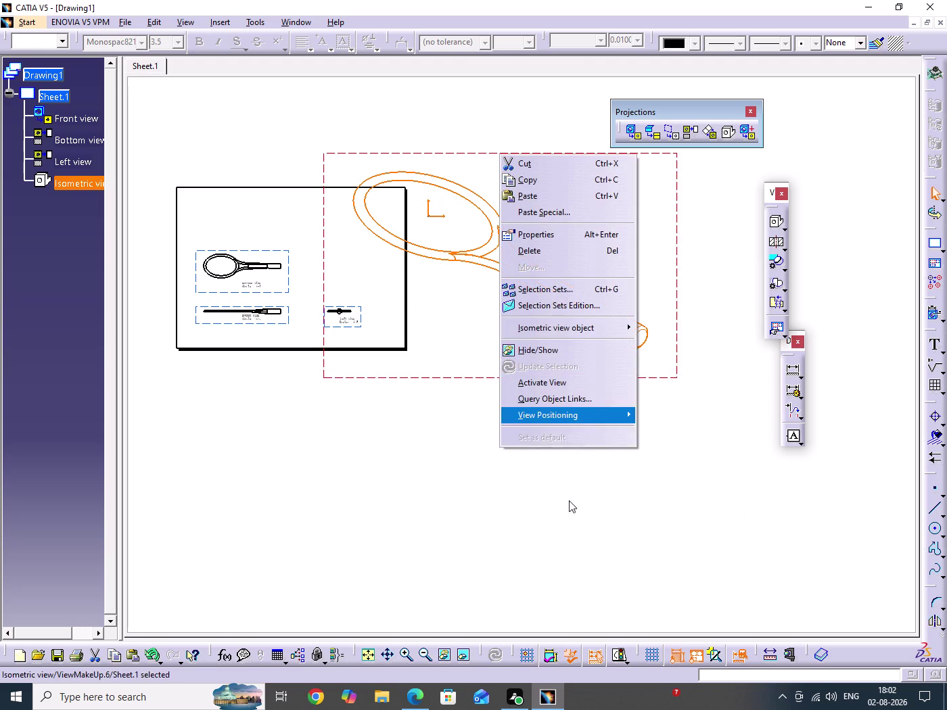
click(543, 240)
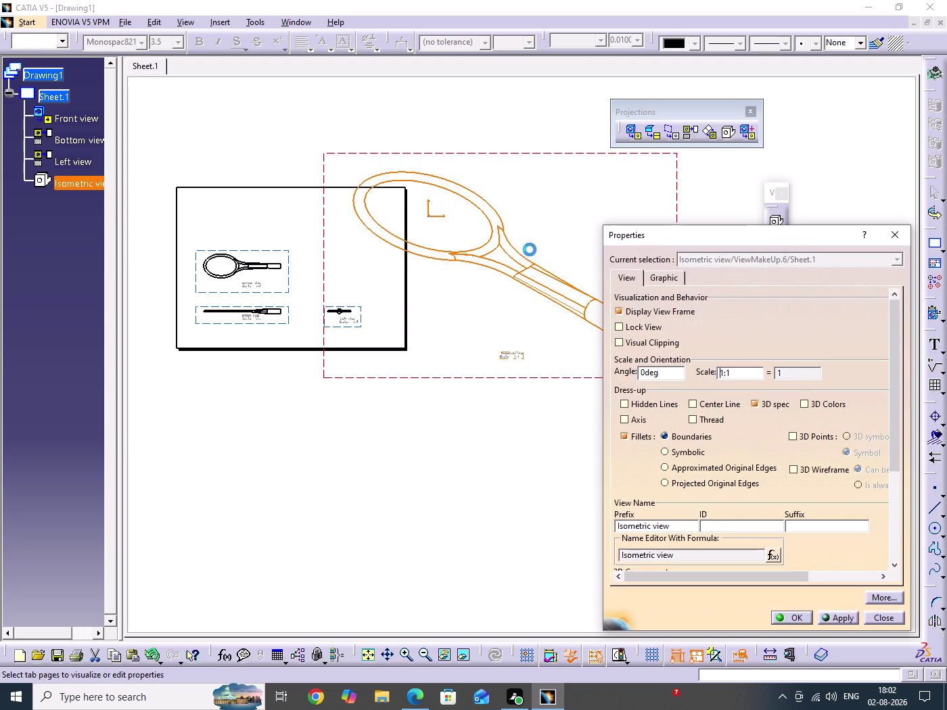
click(736, 371)
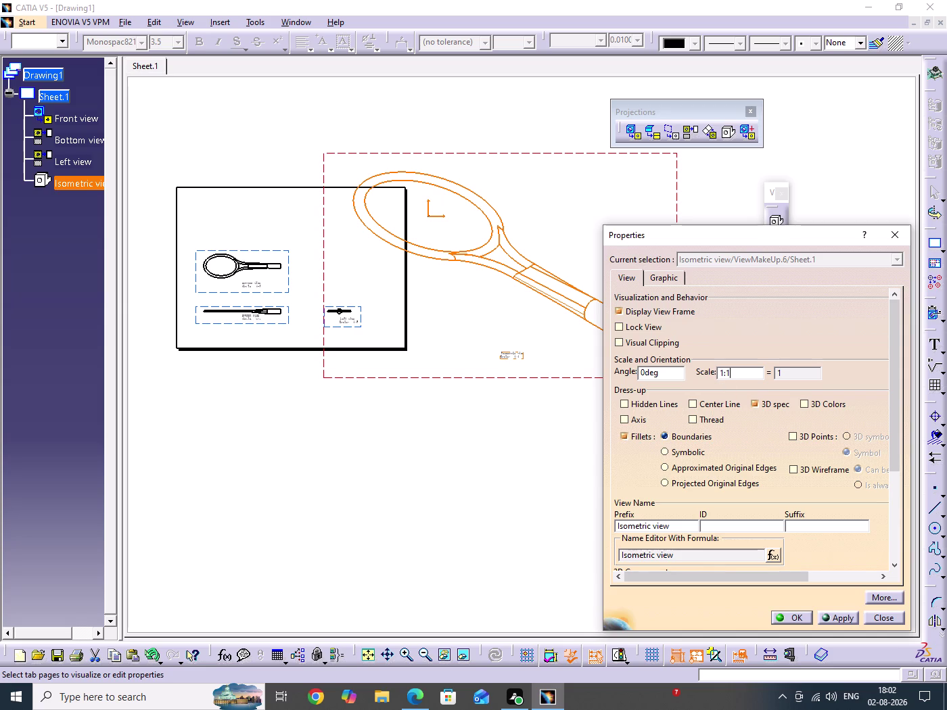
key(BackSpace)
key(5)
click(837, 619)
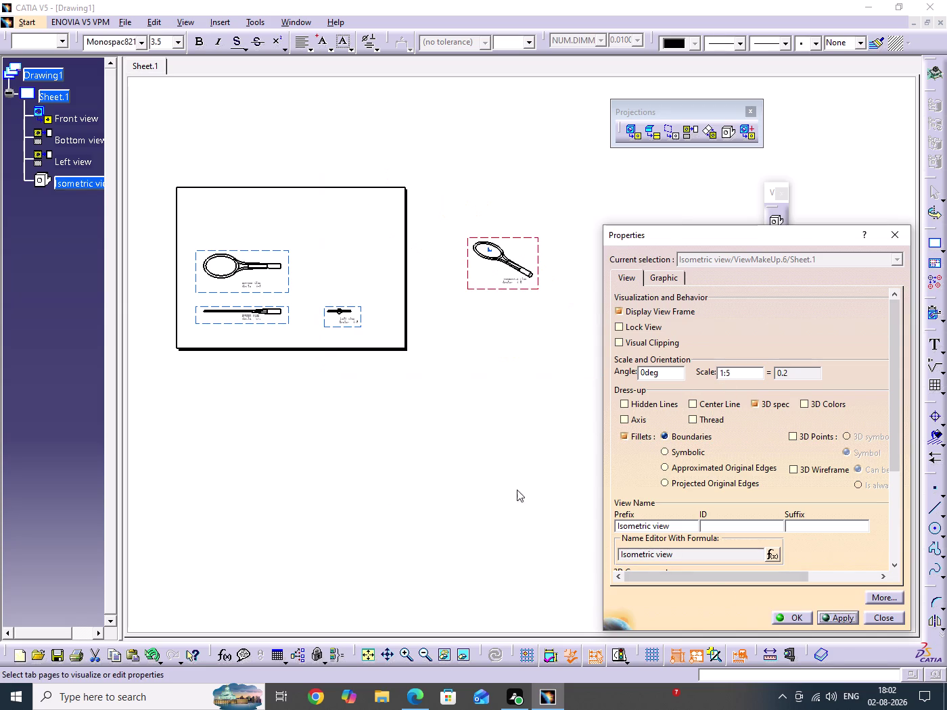
Switch the isometric view to Raster generation with Shading mode and apply.
middle_drag(459, 464, 568, 514)
drag(899, 381, 892, 504)
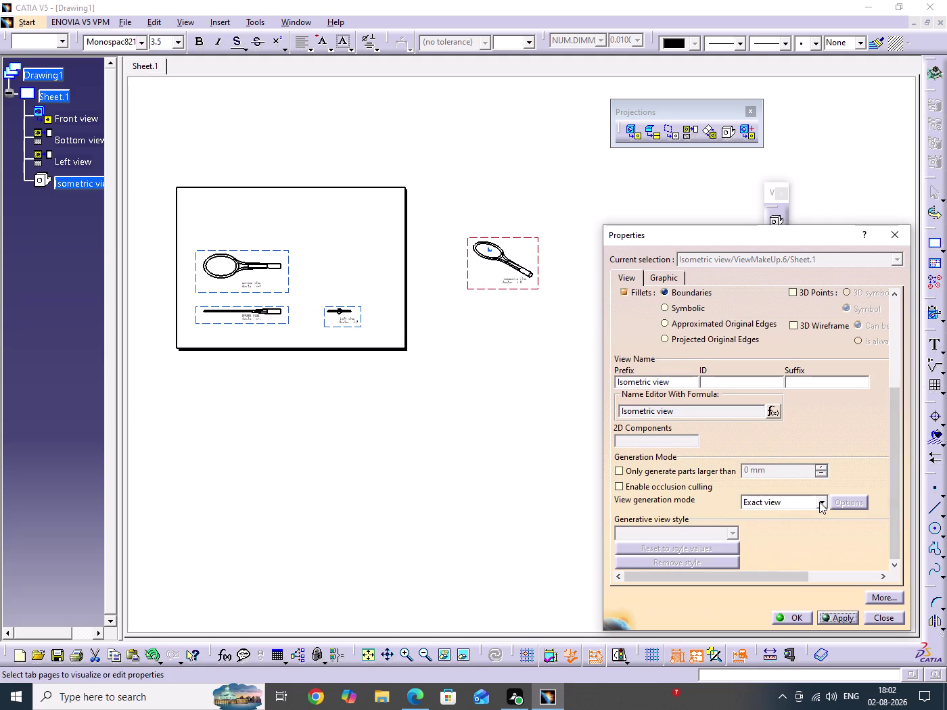
click(823, 503)
click(758, 546)
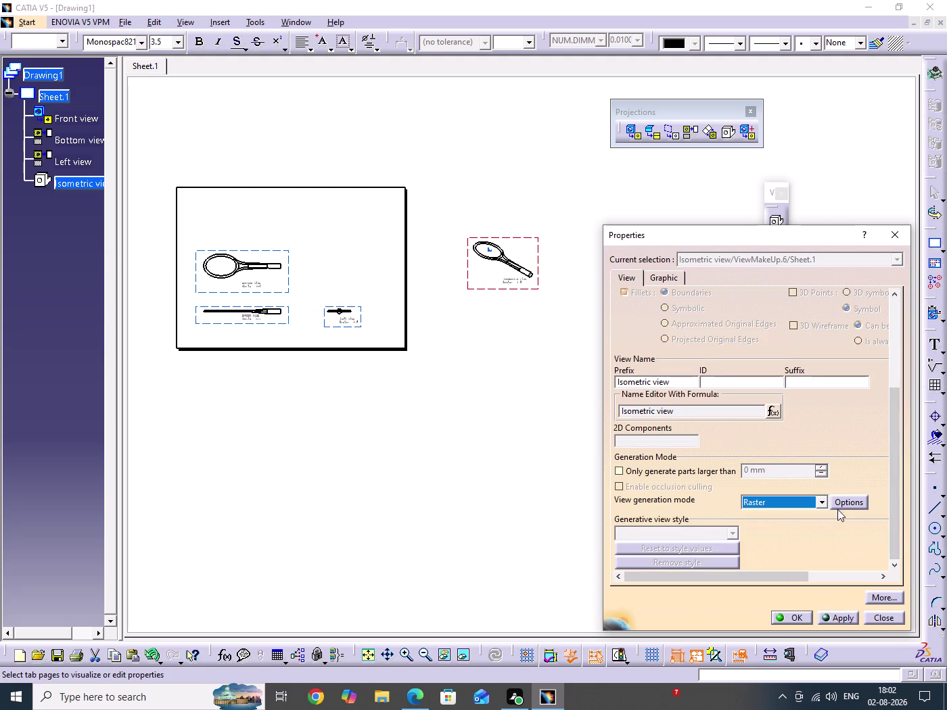
click(844, 503)
click(840, 395)
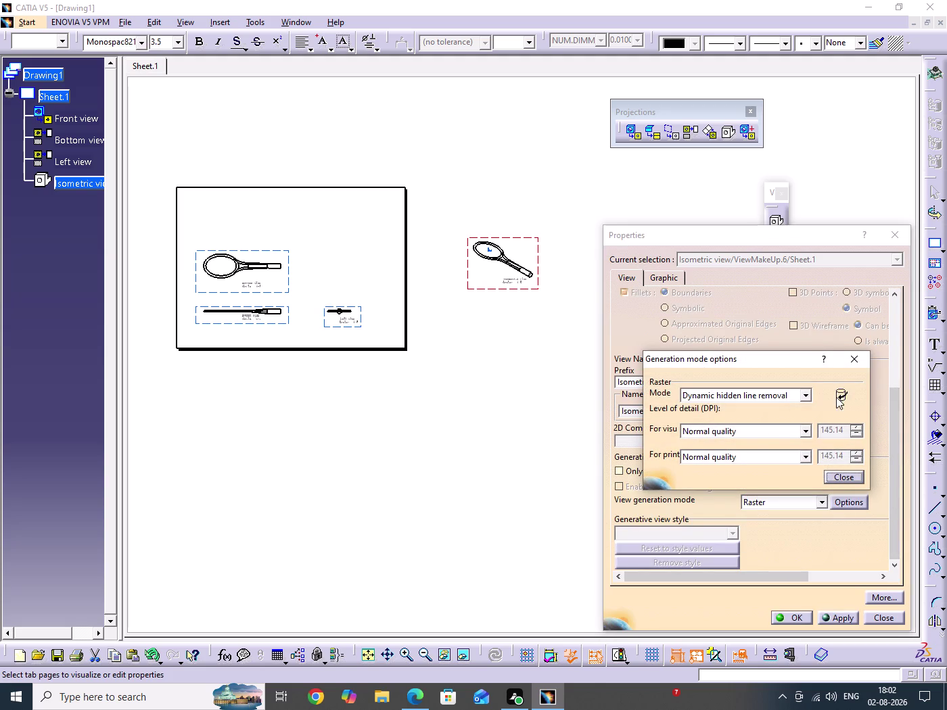
click(802, 399)
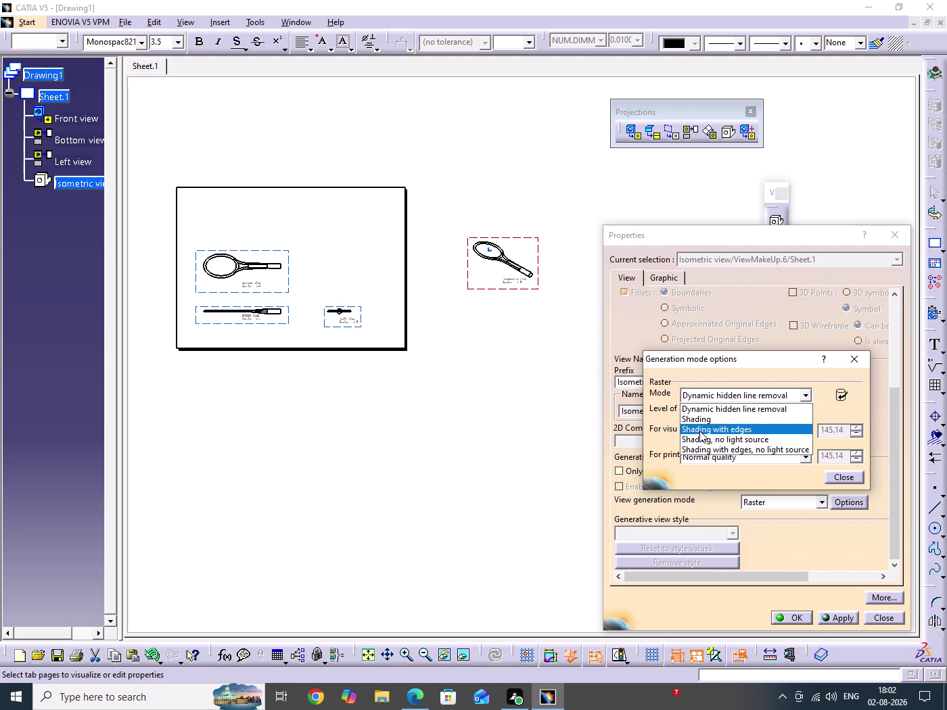
click(697, 423)
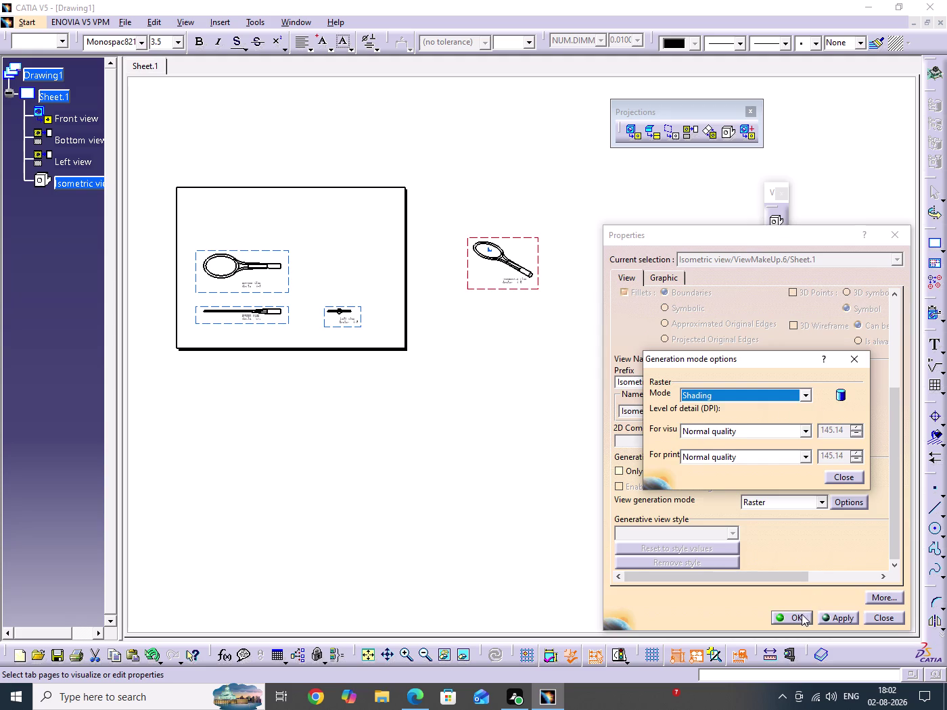
click(802, 615)
click(844, 475)
click(793, 616)
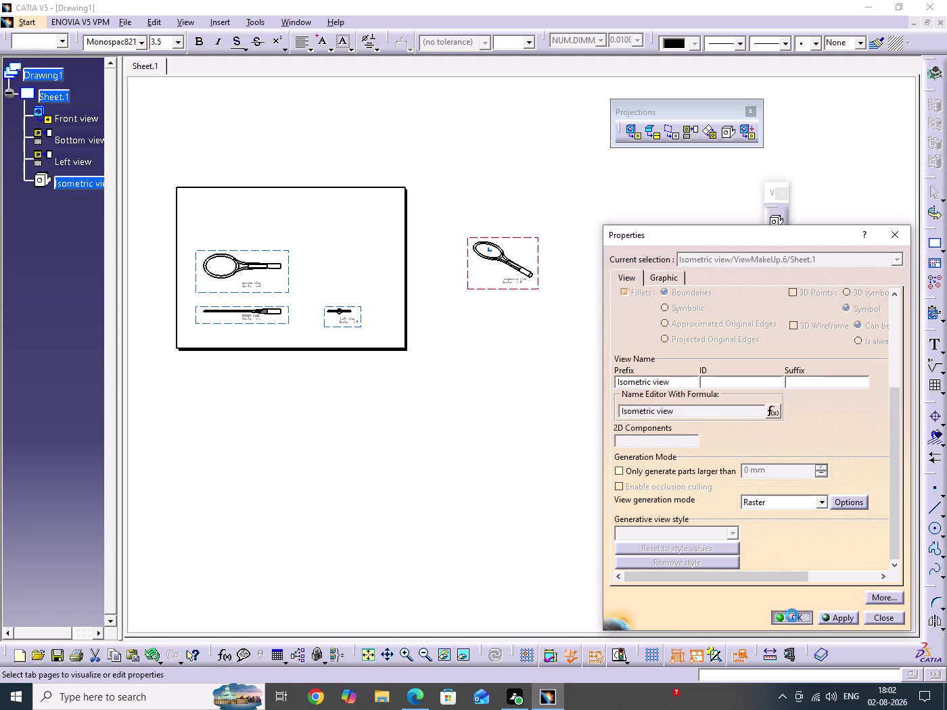
click(559, 420)
middle_drag(461, 414, 722, 530)
Move the shaded isometric view to the sheet's top right.
drag(736, 406, 658, 400)
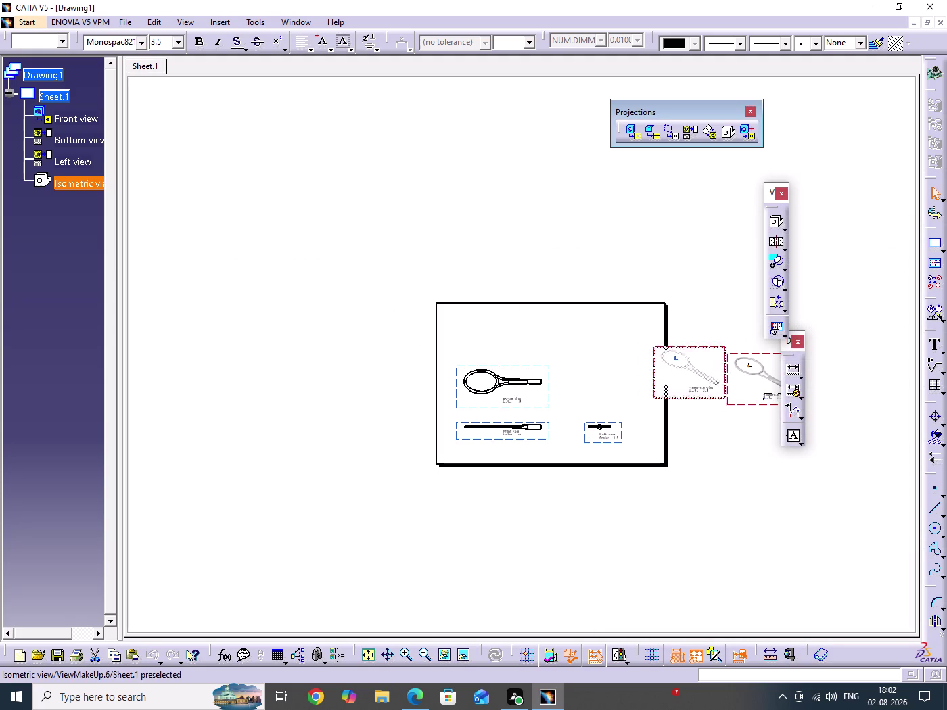
drag(658, 399, 591, 375)
middle_drag(701, 406, 709, 295)
click(701, 407)
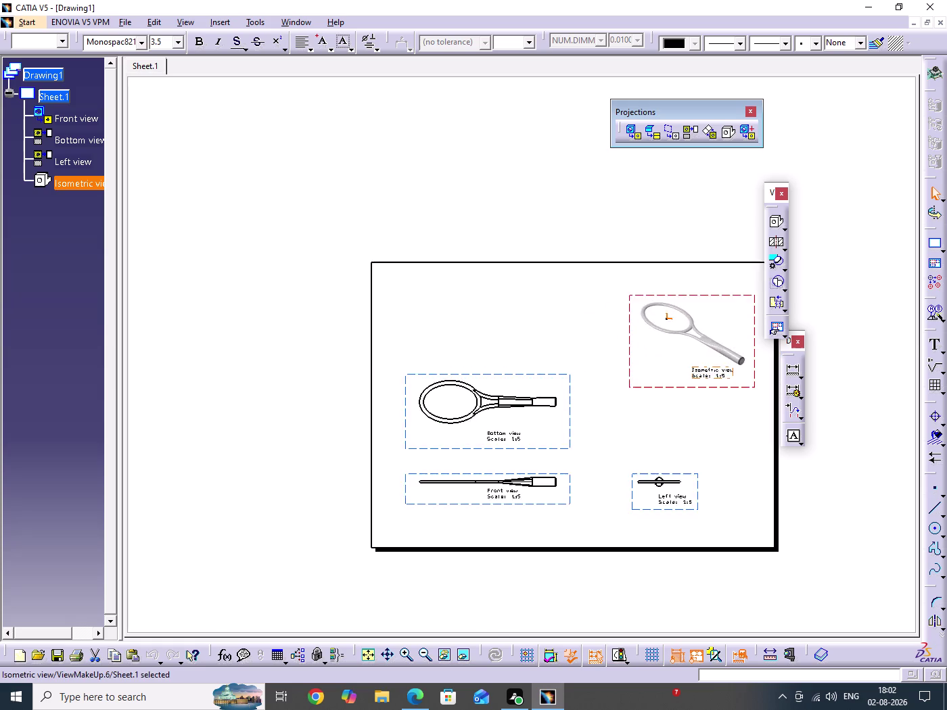
middle_drag(708, 295, 709, 282)
middle_drag(671, 350, 205, 357)
middle_drag(360, 392, 402, 412)
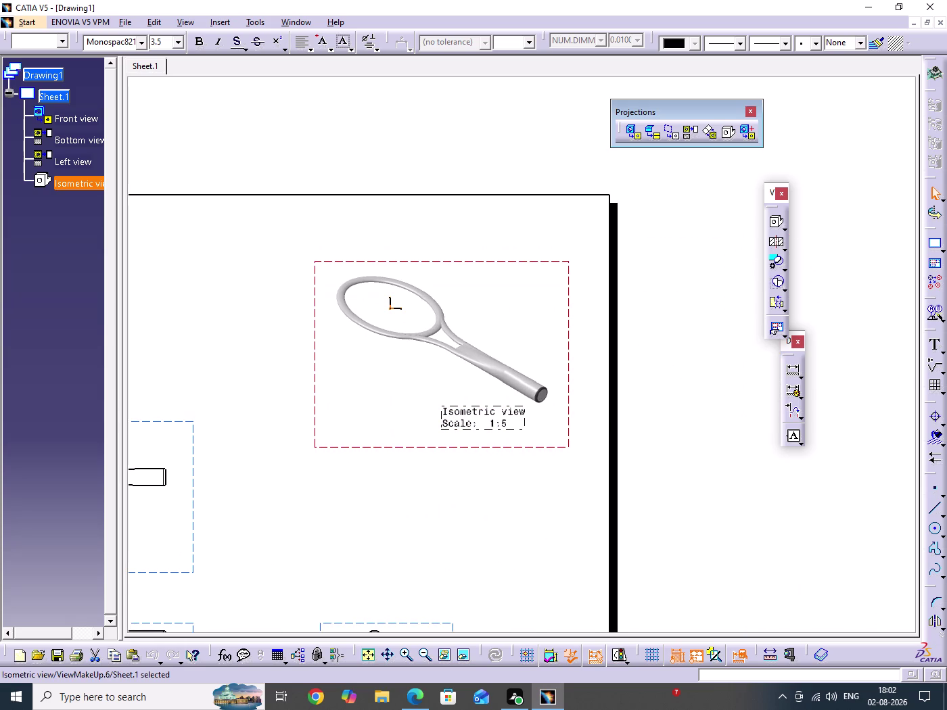
drag(569, 361, 586, 354)
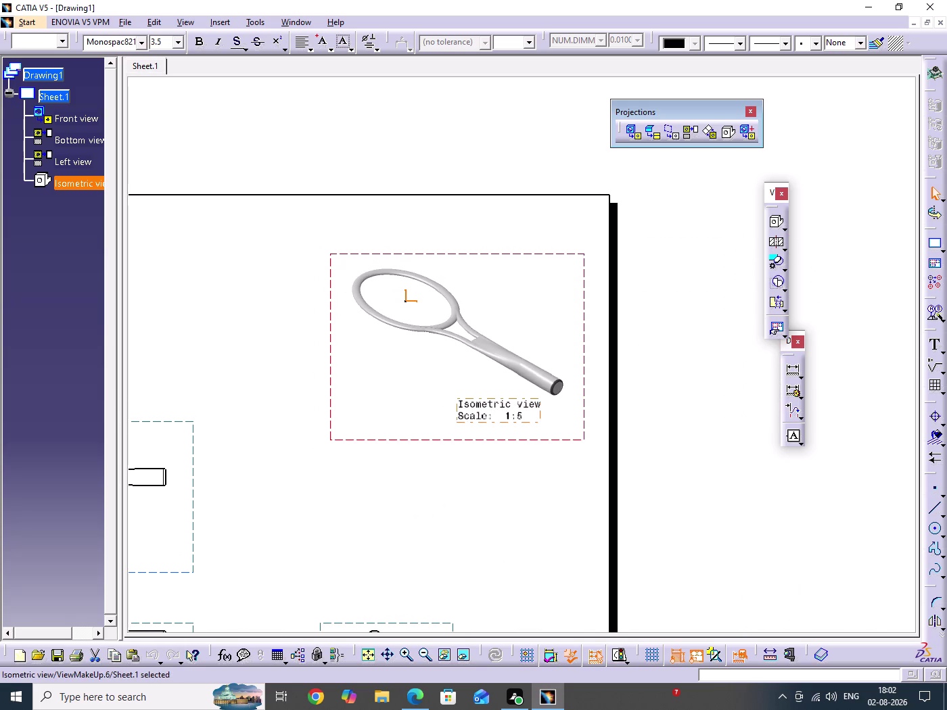
middle_drag(450, 361, 466, 257)
scroll(down, 3)
click(450, 362)
middle_drag(469, 268, 614, 558)
Hide the axis marker inside the isometric bat head.
click(720, 378)
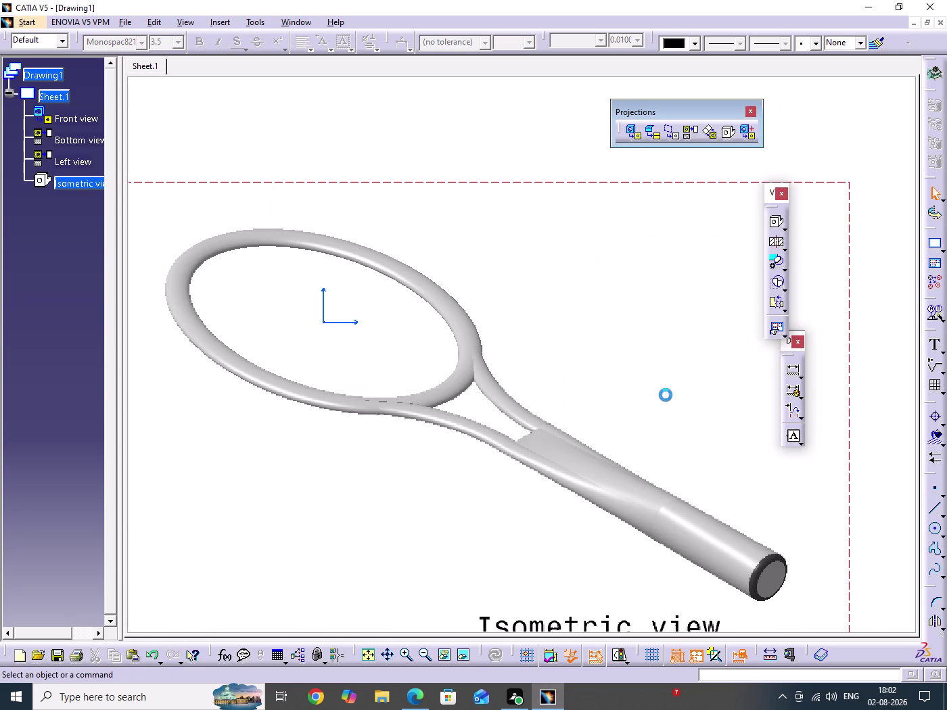
drag(314, 279, 364, 336)
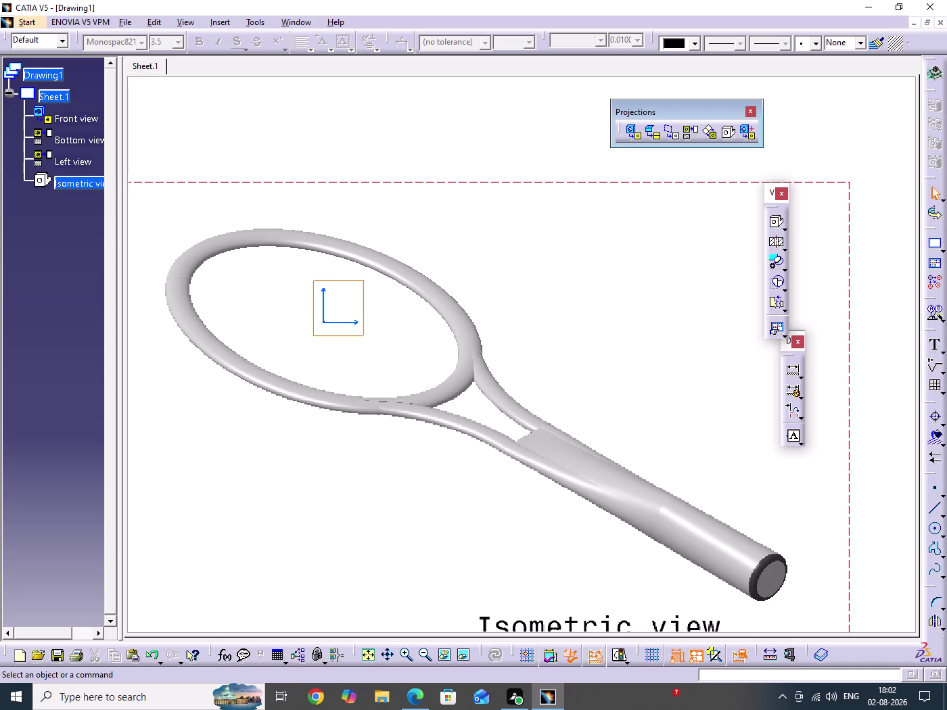
drag(364, 336, 365, 336)
right_click(345, 323)
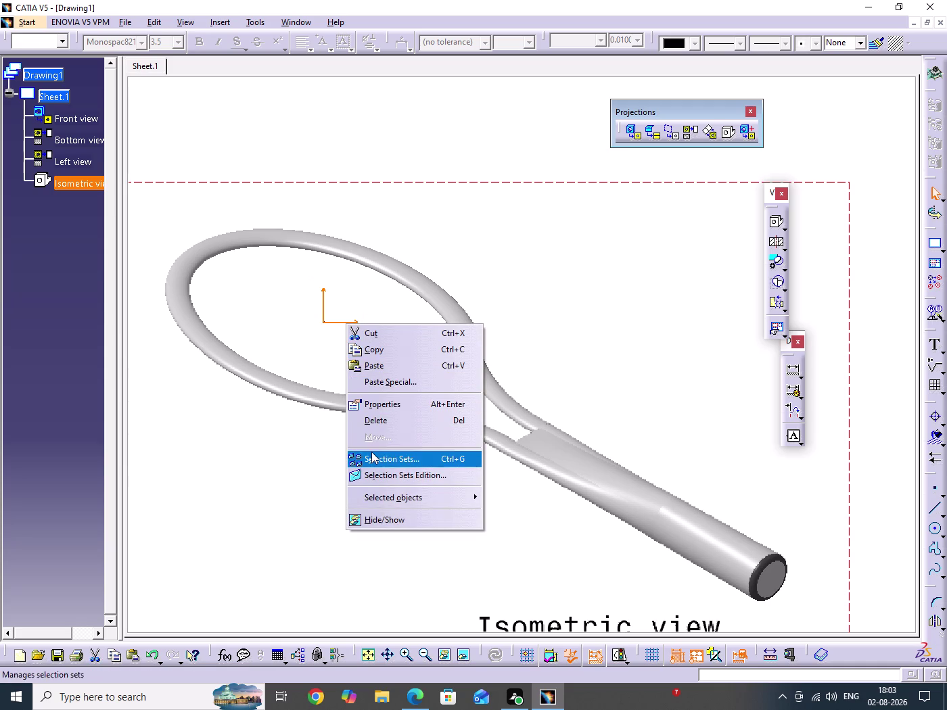
click(381, 522)
click(585, 330)
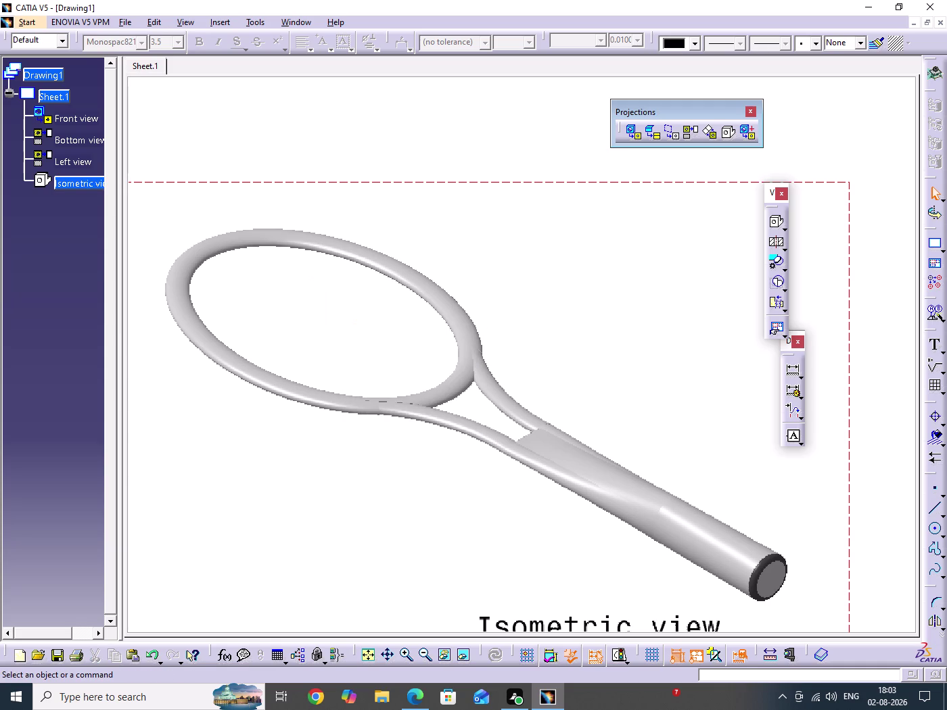
Raise the front view group and bring the bottom view closer to the front view.
middle_drag(586, 307, 565, 436)
click(585, 308)
middle_drag(484, 483, 605, 327)
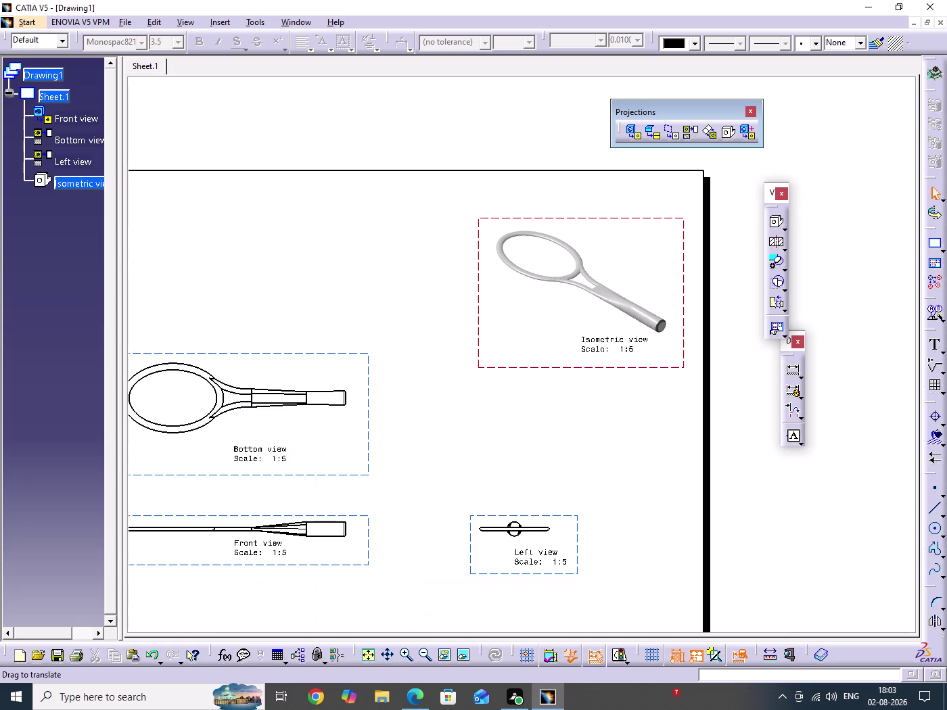
middle_drag(600, 332, 590, 383)
click(601, 332)
middle_drag(562, 424, 605, 459)
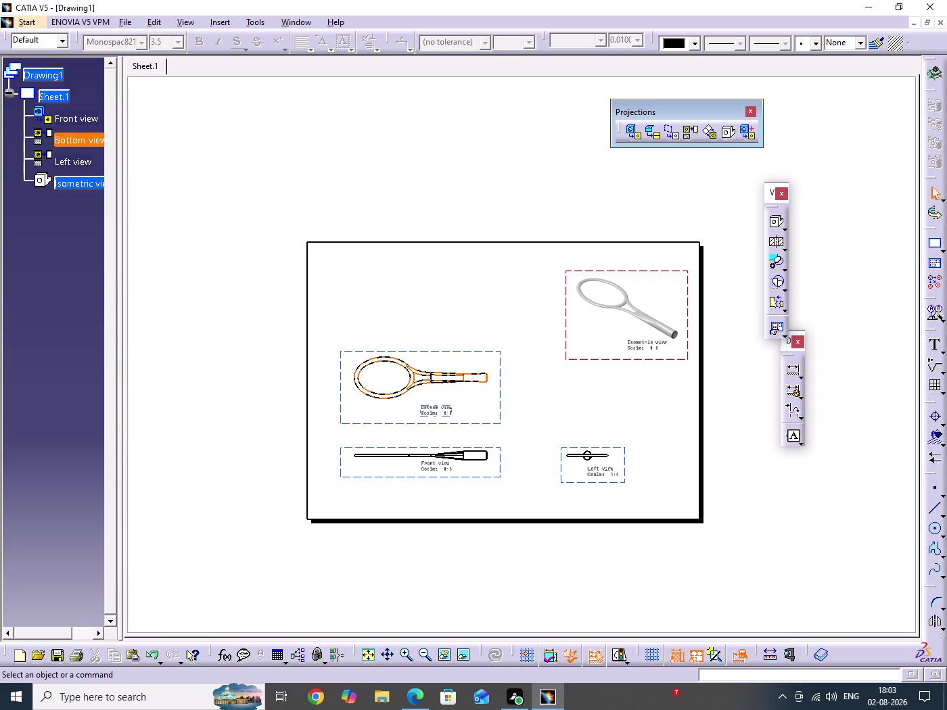
drag(493, 352, 488, 290)
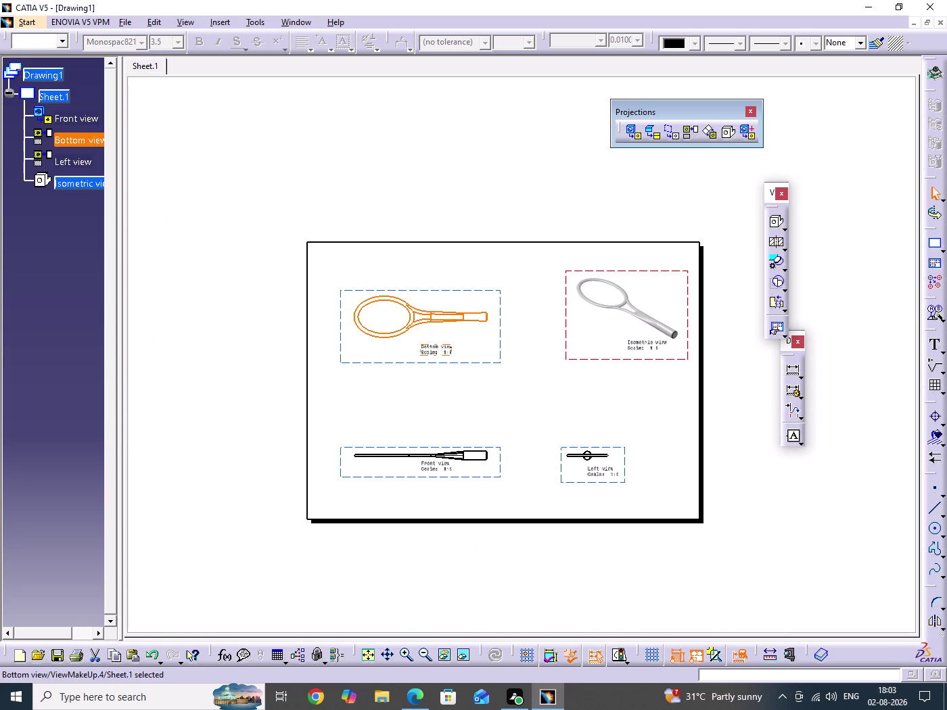
drag(501, 450, 493, 400)
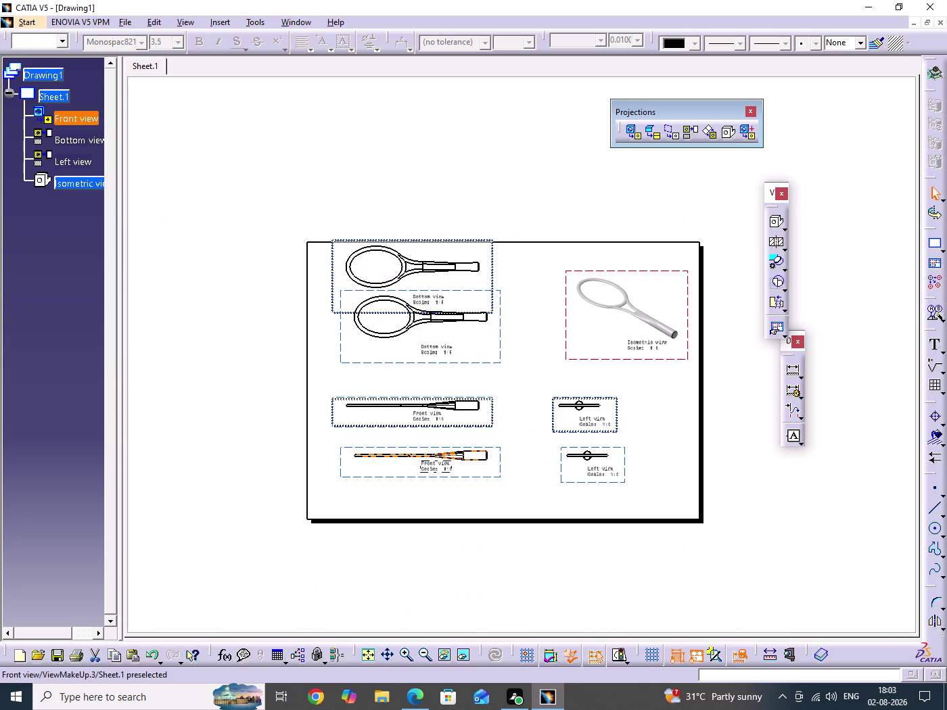
drag(493, 400, 488, 390)
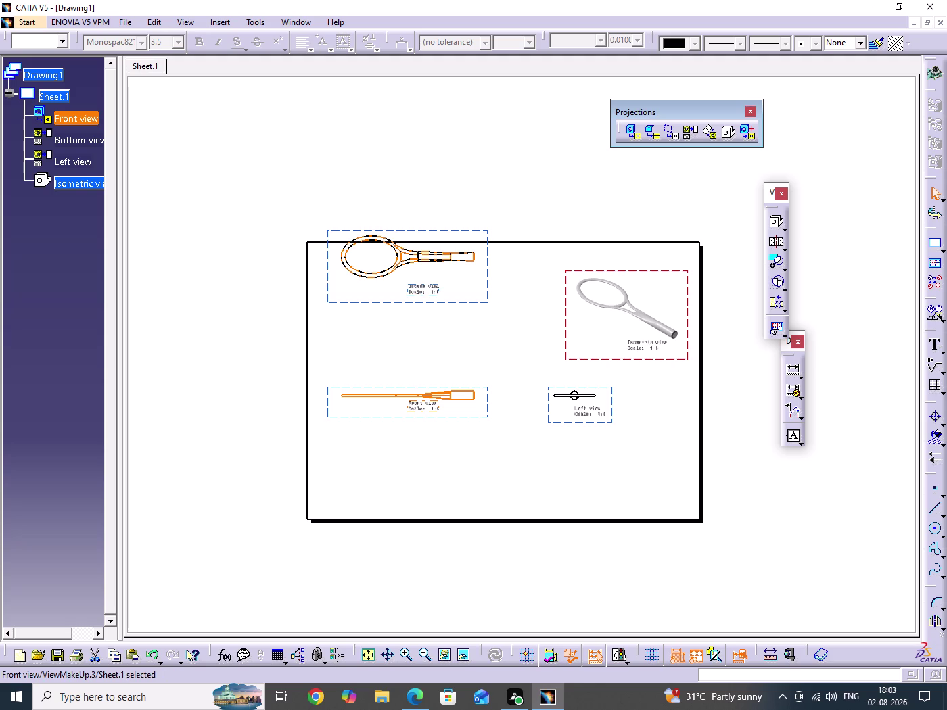
drag(488, 299, 488, 340)
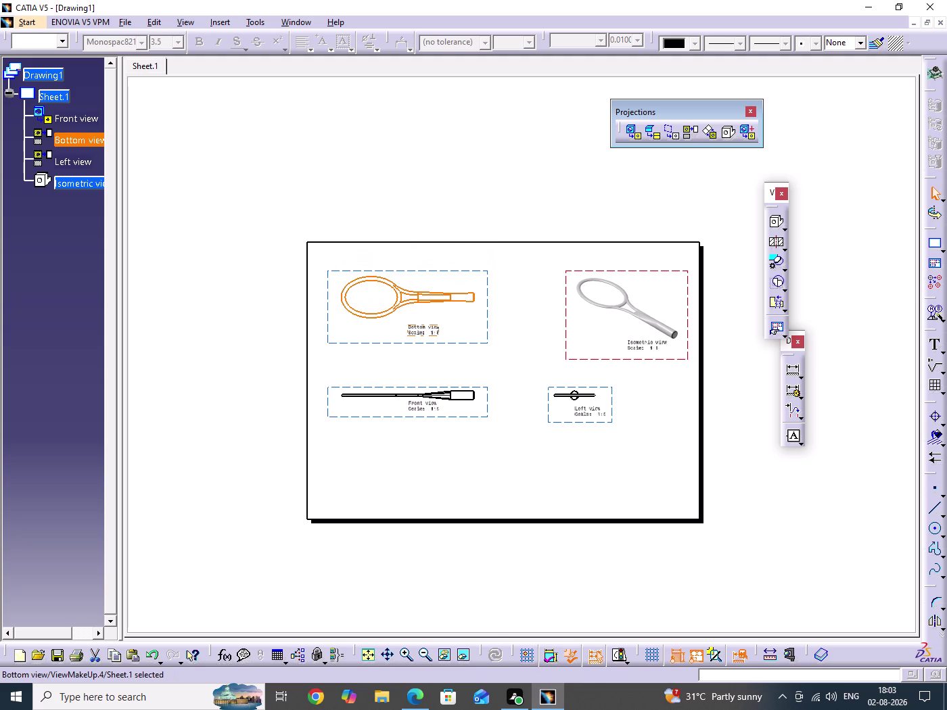
Move the left view nearer the front view and start saving the drawing.
click(636, 442)
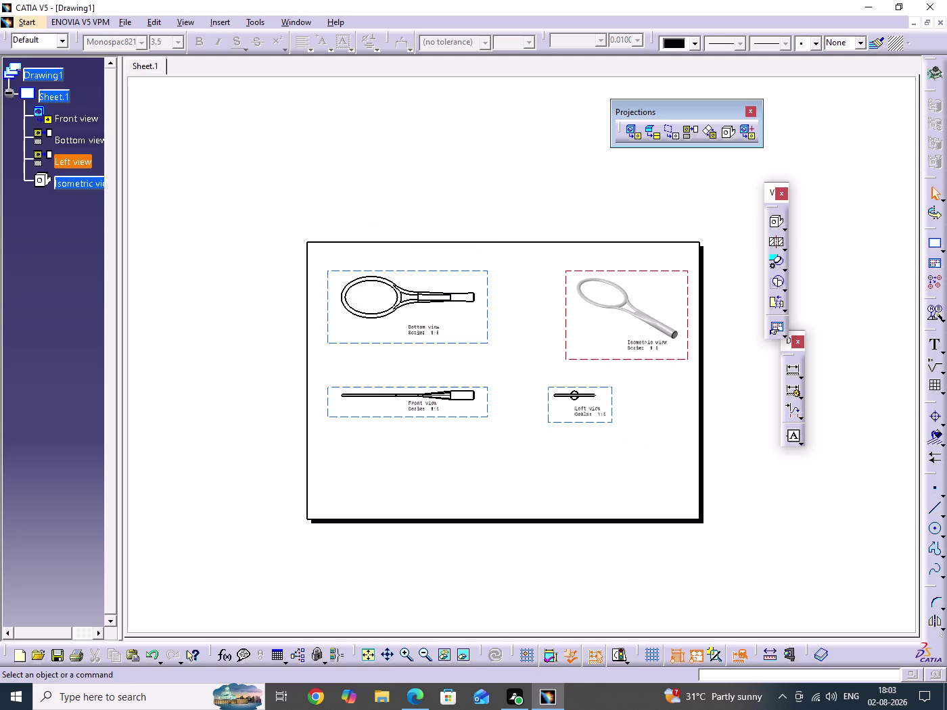
drag(613, 420, 586, 420)
click(648, 465)
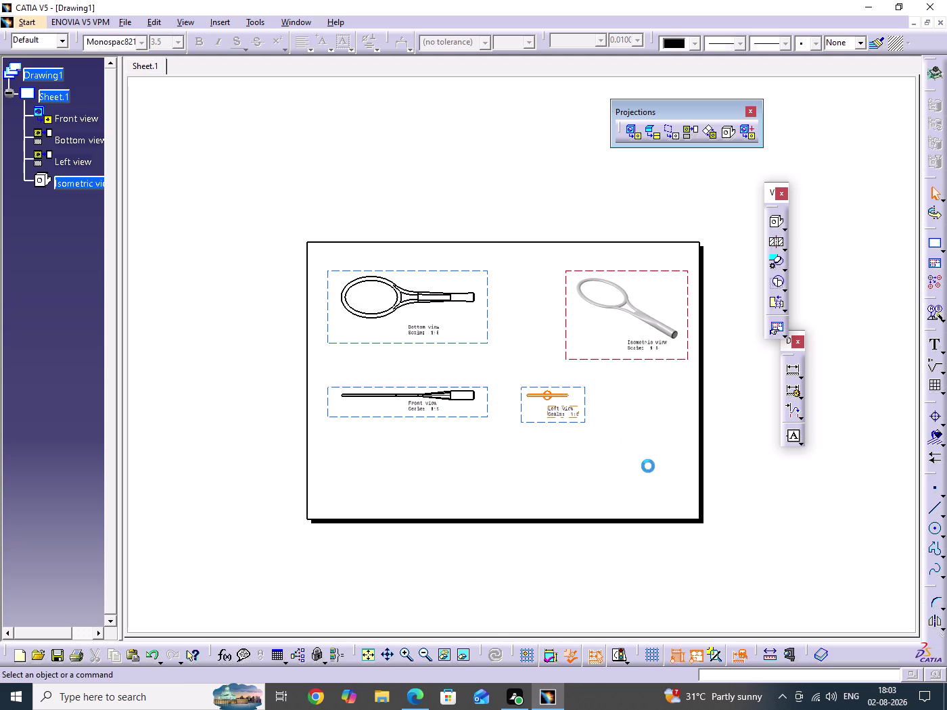
middle_drag(595, 476, 444, 478)
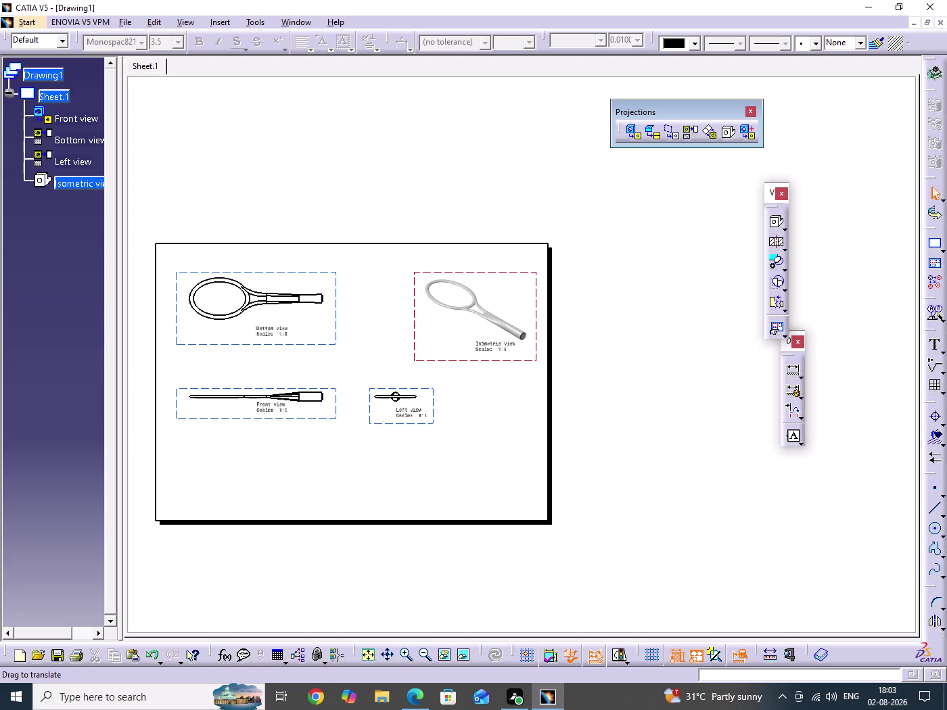
key(ctrl+s)
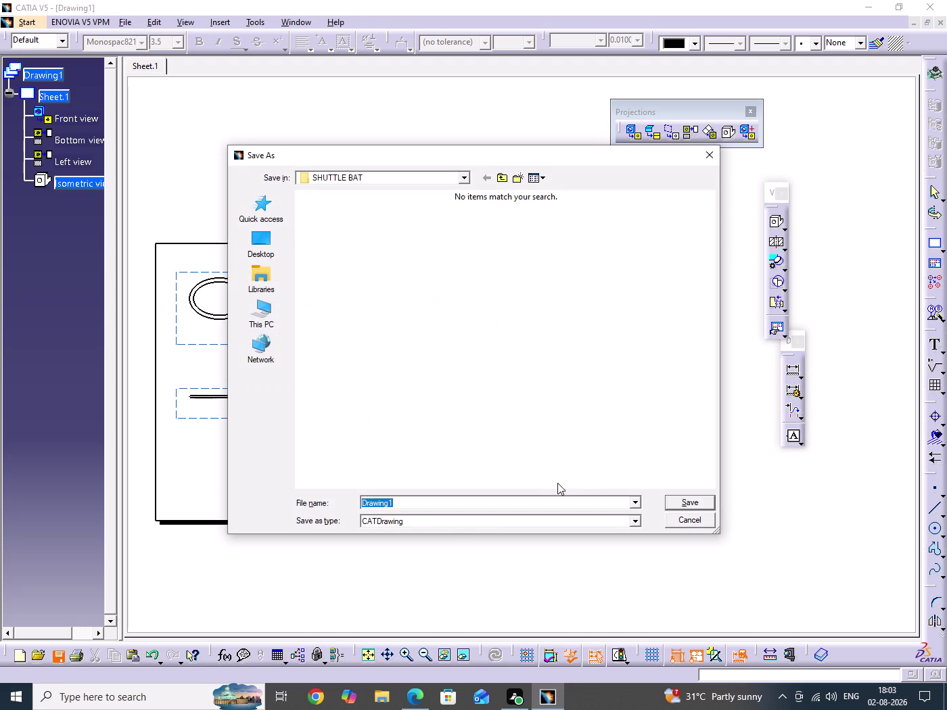
Save the drawing as Drawing1.CATDrawing and recentre the sheet.
click(699, 503)
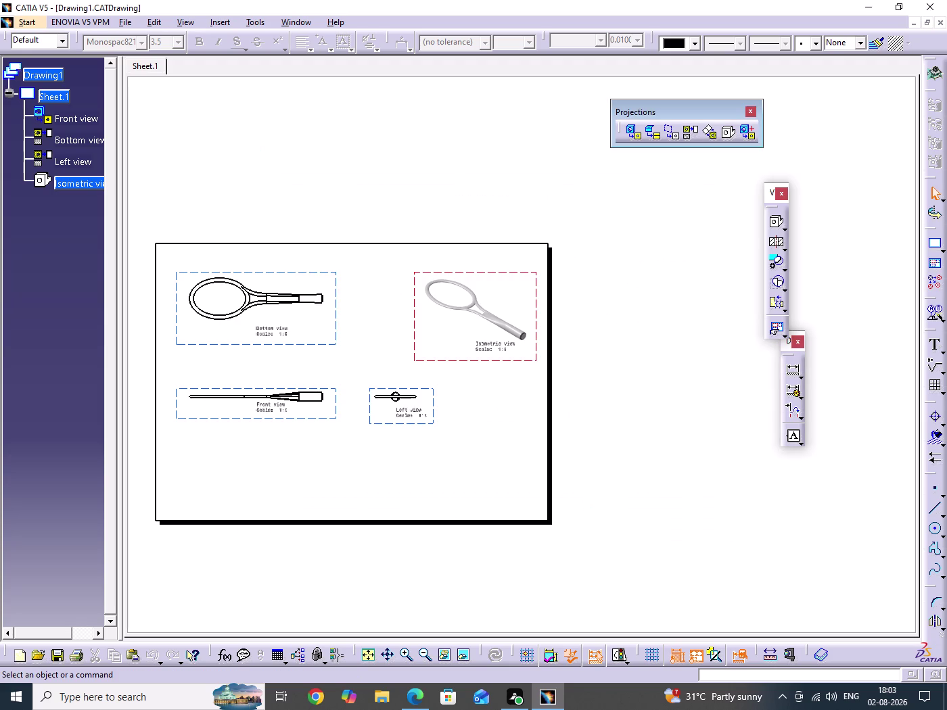
middle_drag(501, 447, 651, 462)
click(649, 466)
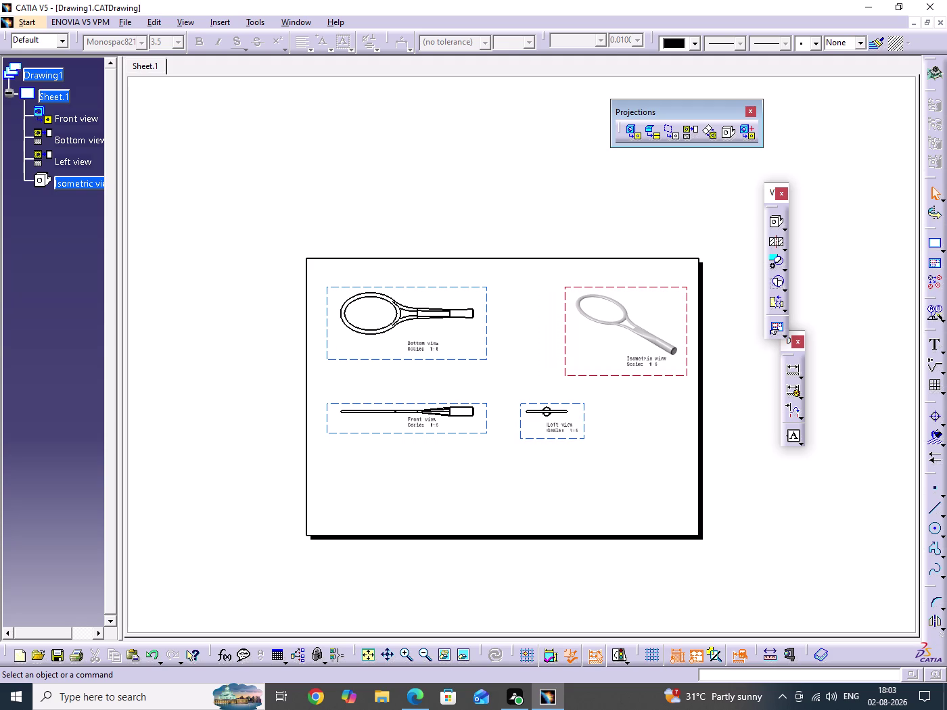
Select the bottom view and drag it lower on the sheet.
click(487, 338)
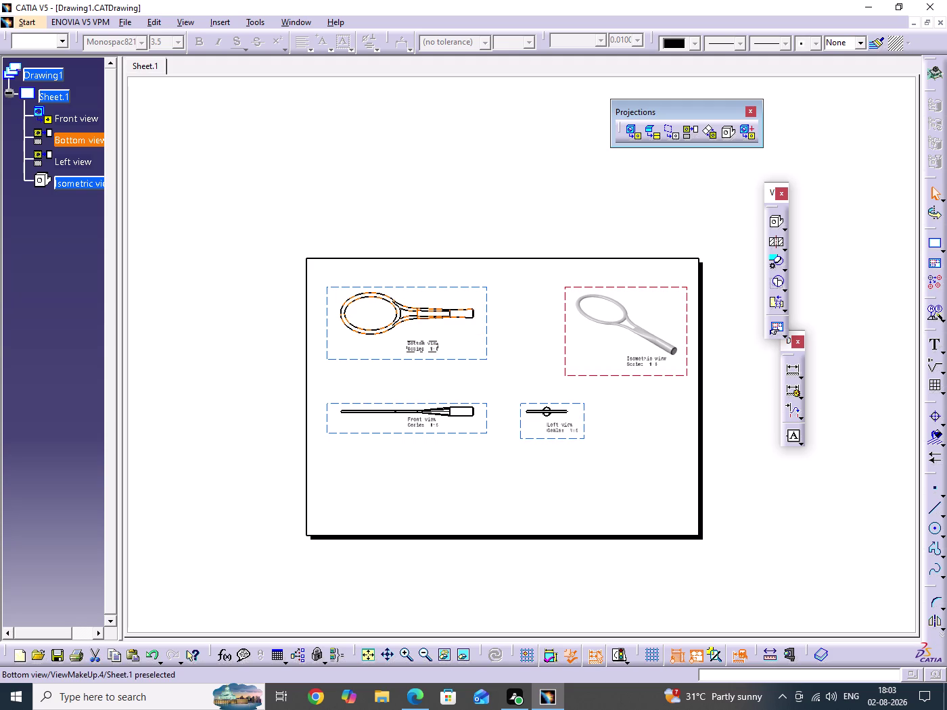
click(487, 339)
drag(200, 181, 212, 274)
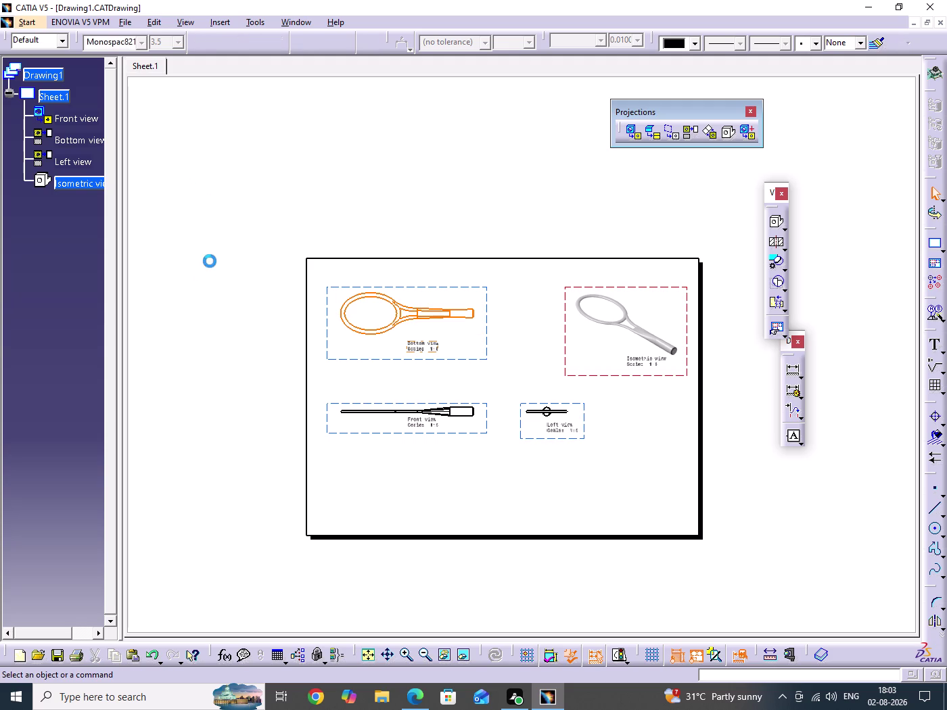
drag(212, 274, 213, 282)
Switch to Edit > Sheet Background and start the Frame and Title Block command.
click(151, 21)
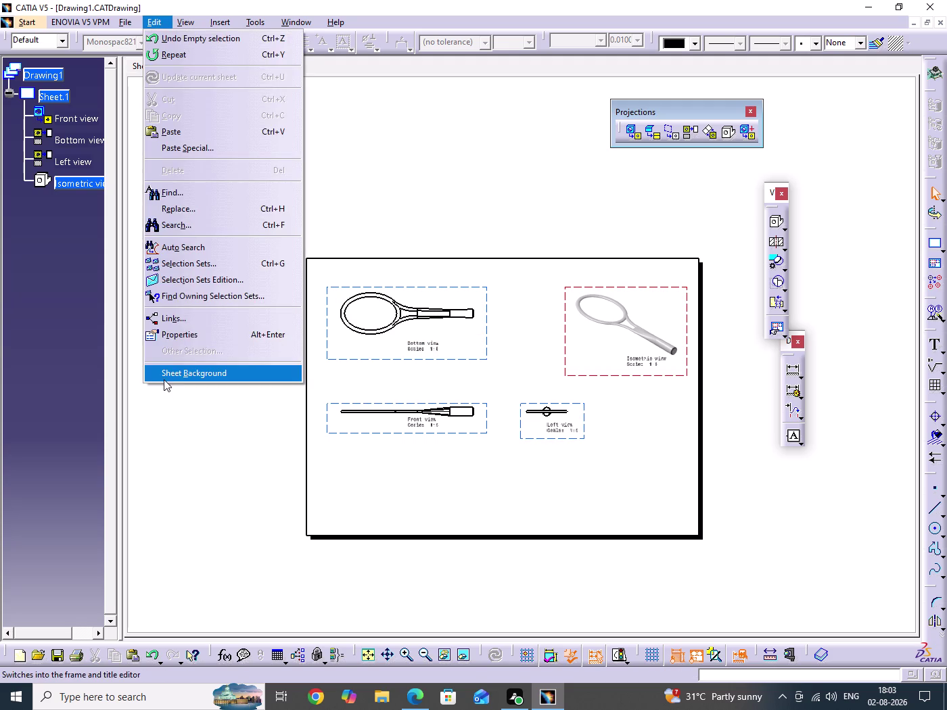
click(164, 380)
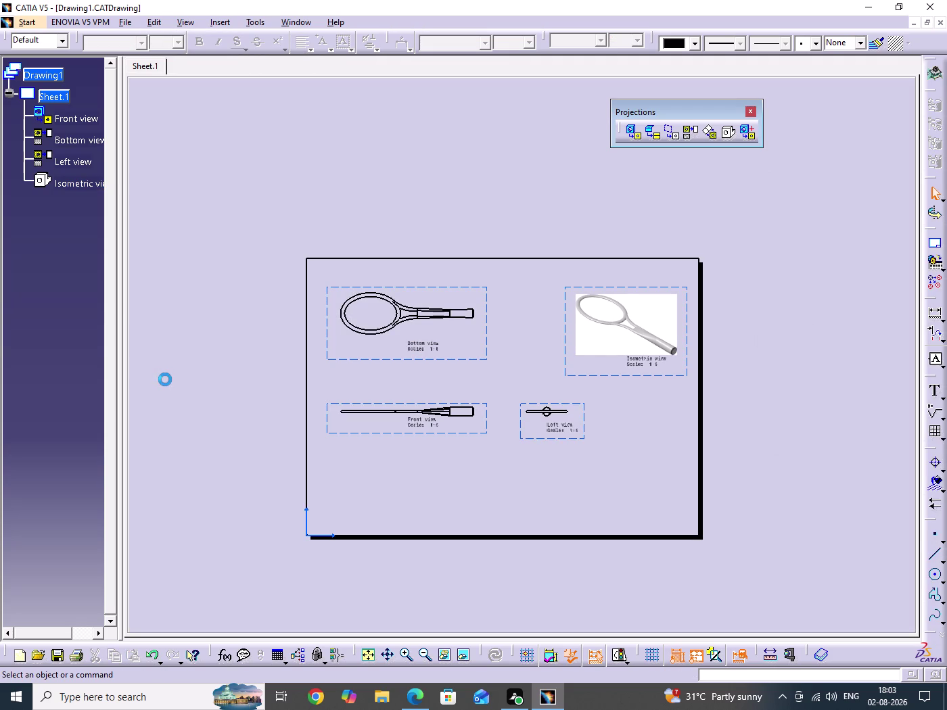
click(186, 25)
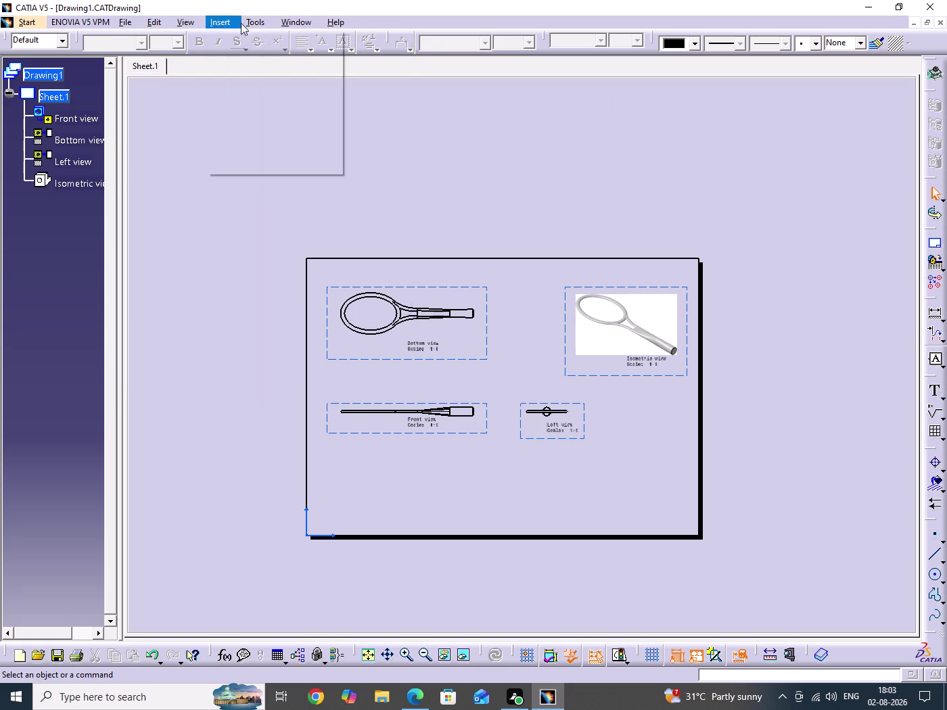
click(935, 240)
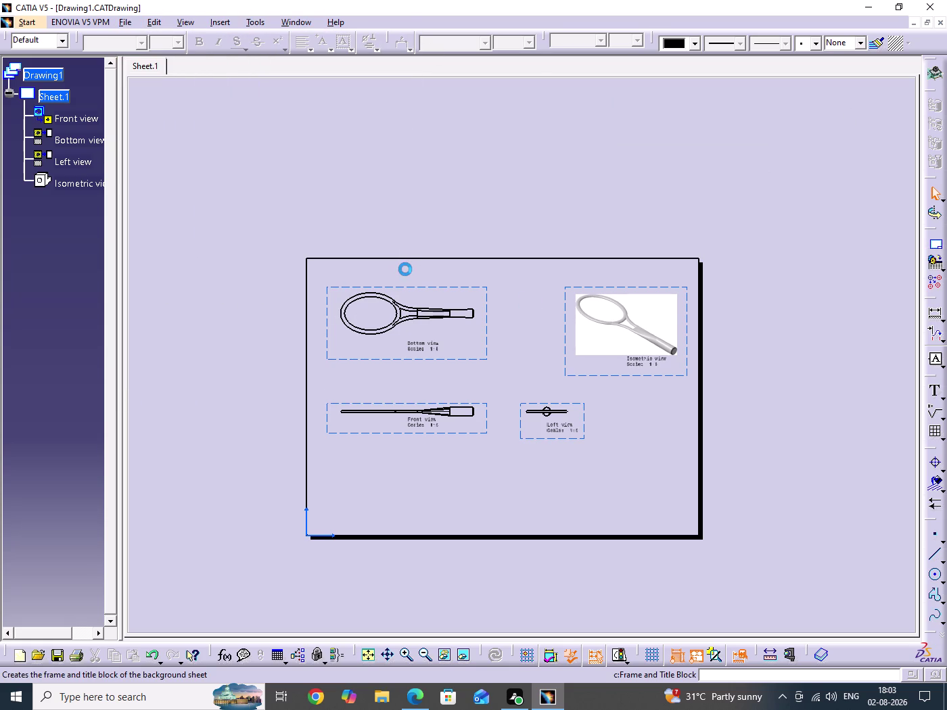
drag(657, 433, 251, 195)
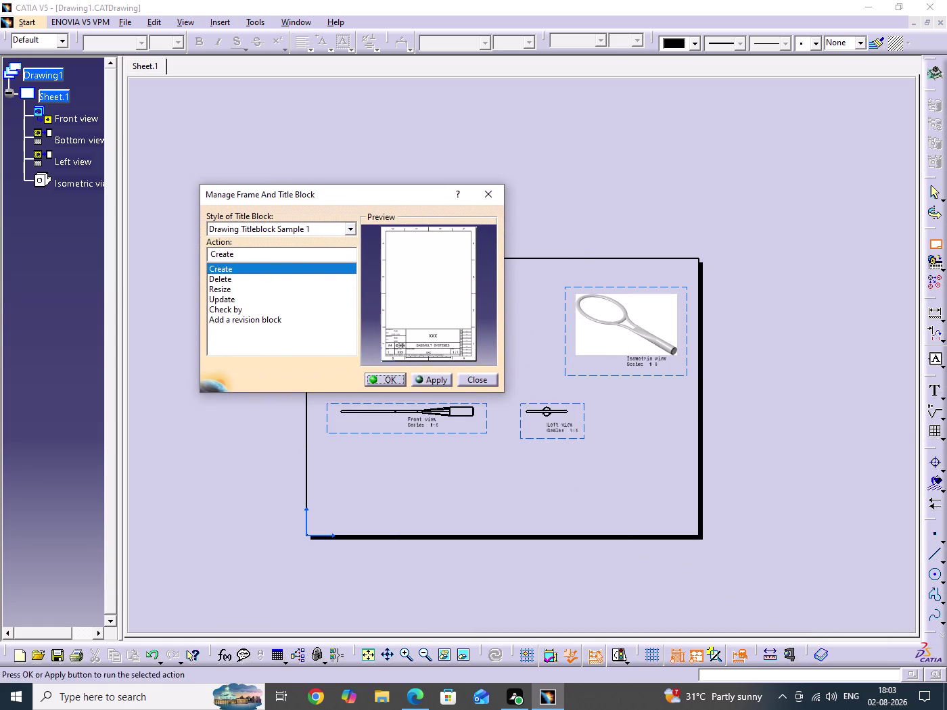
Preview the Sample 2, PlyBook and Sample 1 title block styles.
click(354, 230)
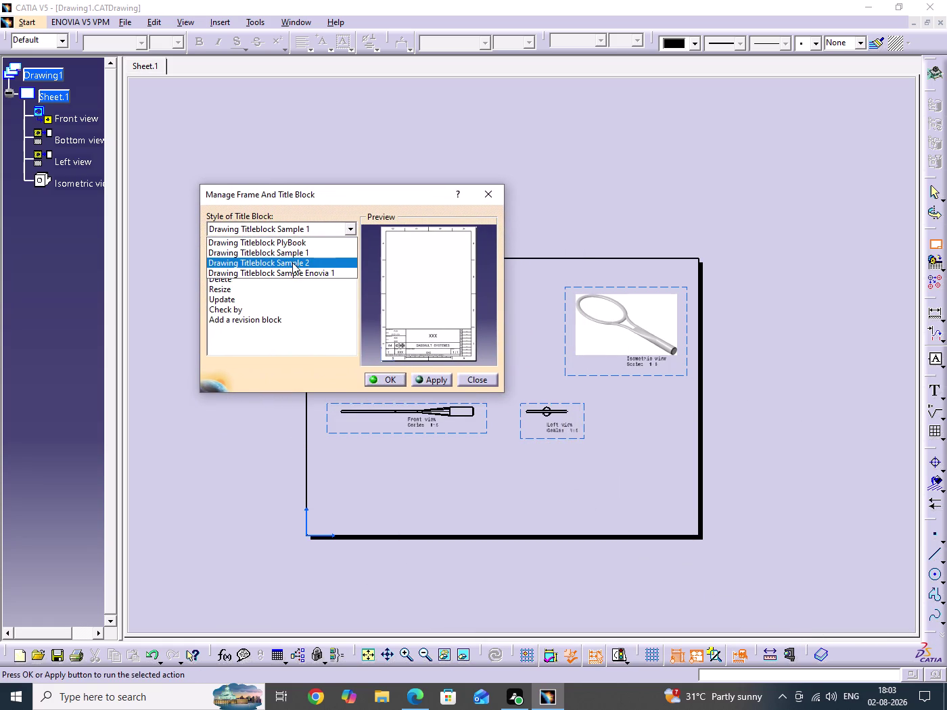
click(293, 262)
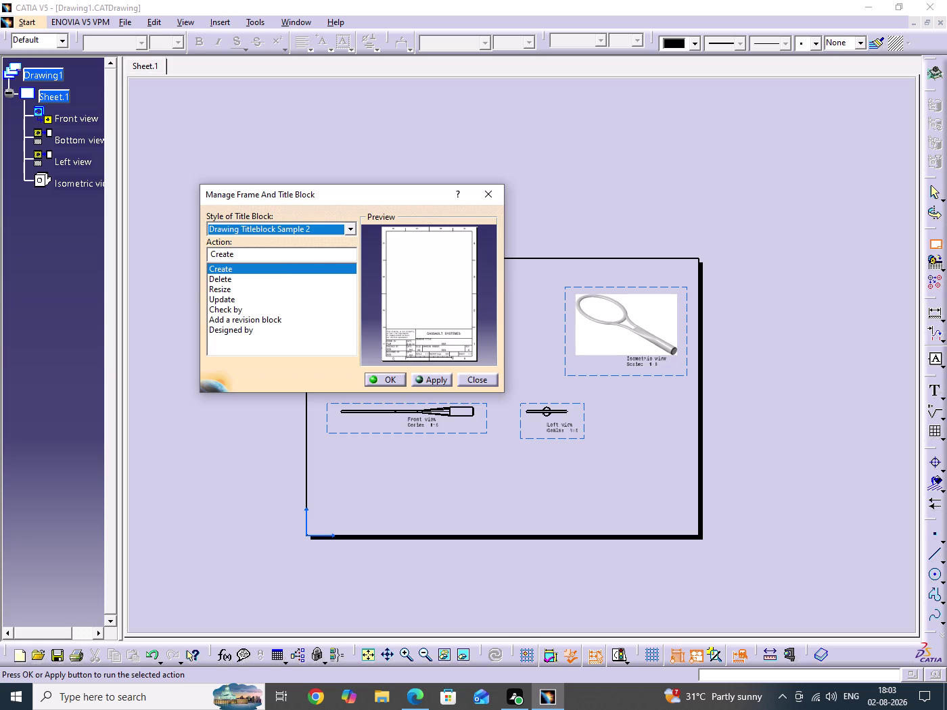
click(350, 229)
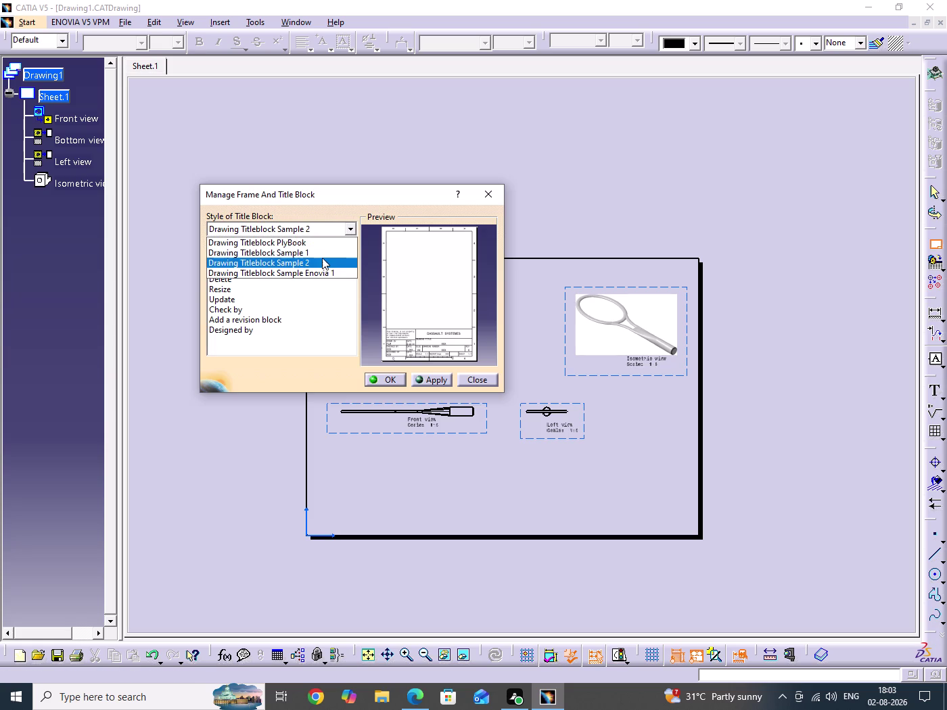
click(322, 258)
click(349, 228)
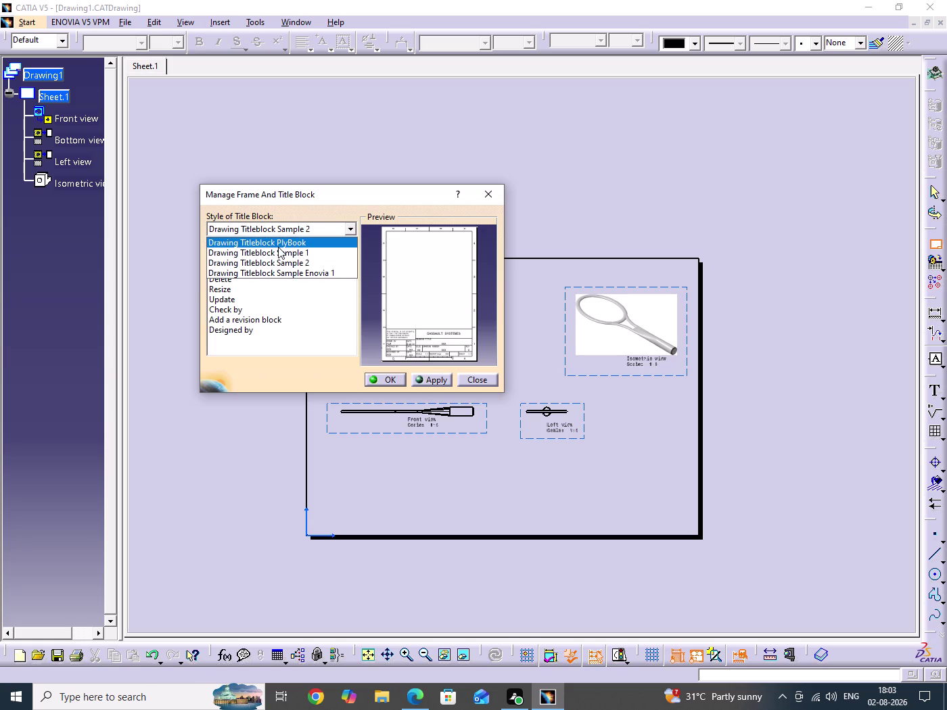
click(283, 243)
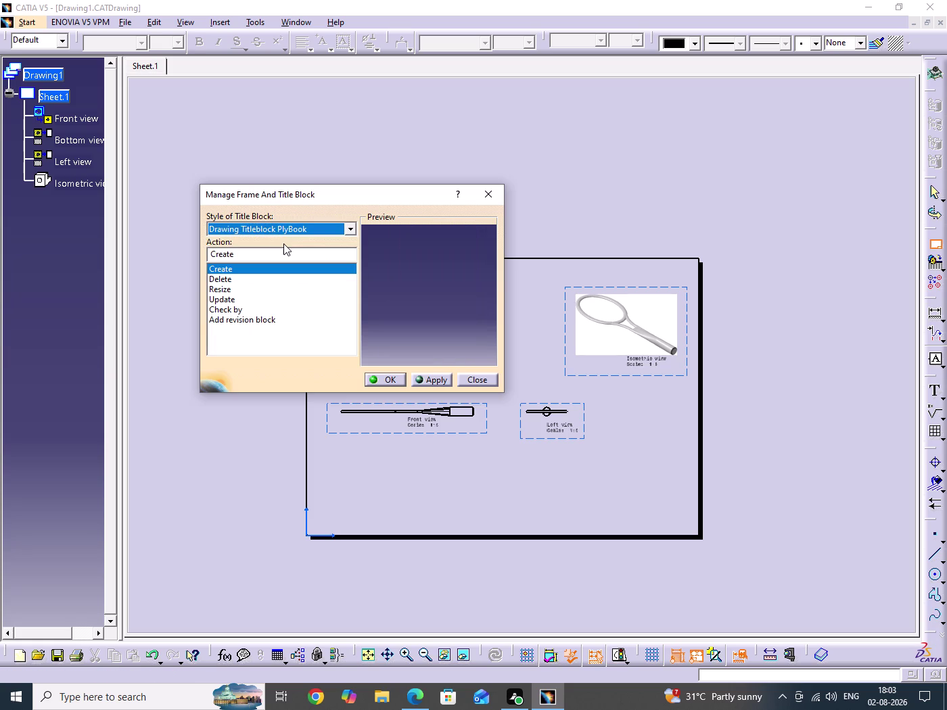
click(352, 229)
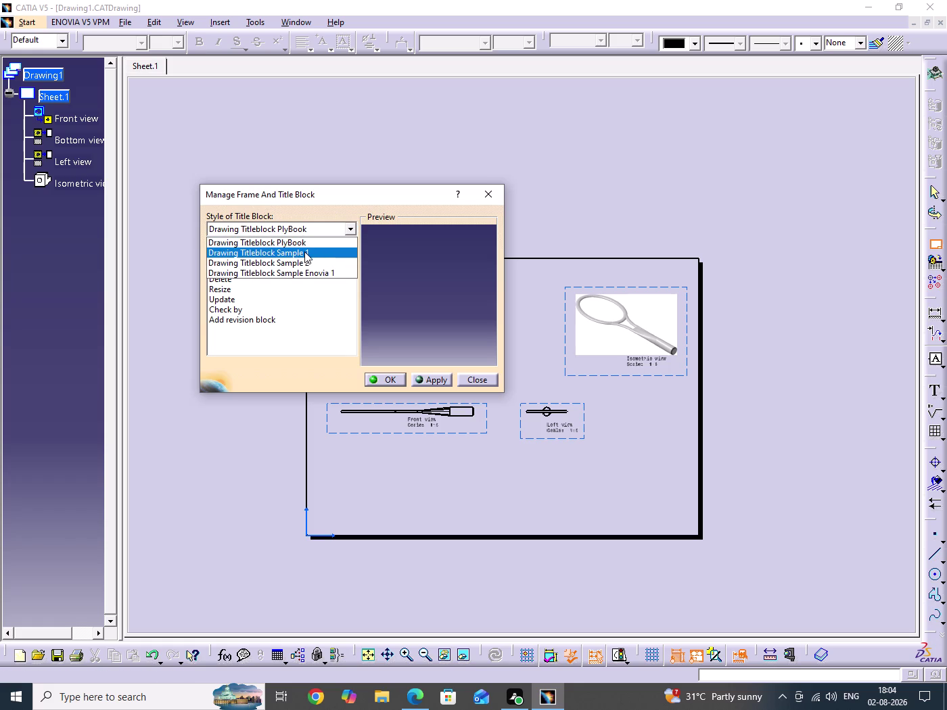
click(305, 252)
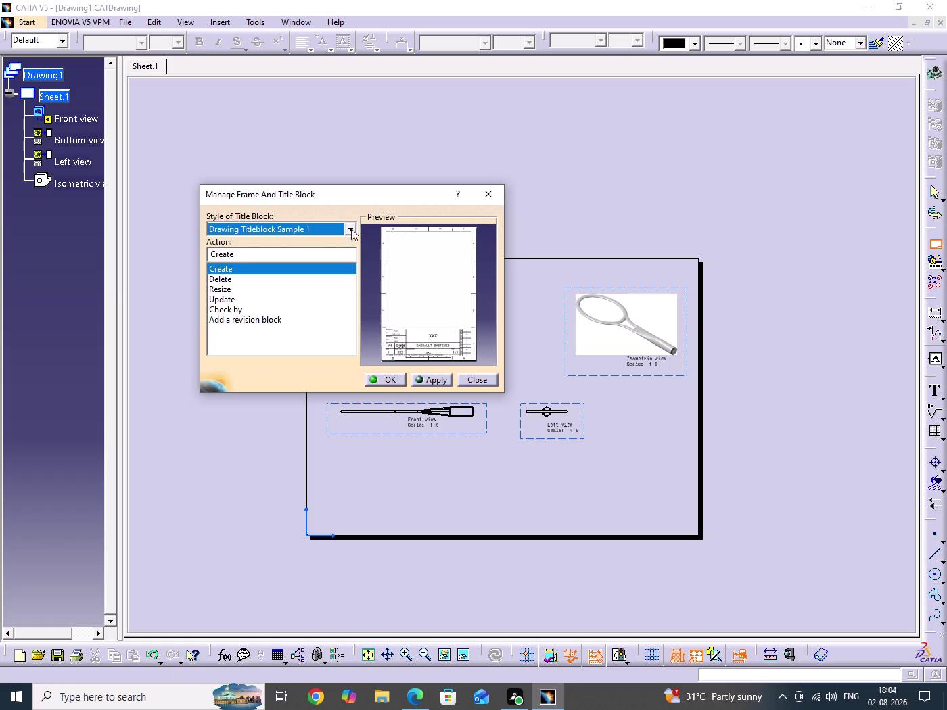
click(352, 228)
click(308, 260)
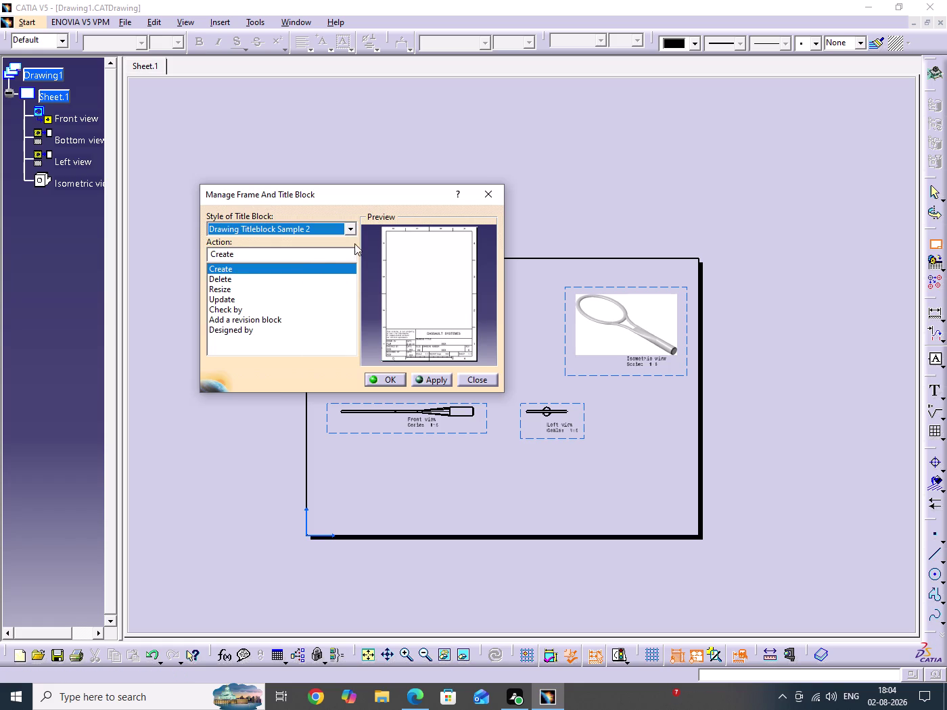
Create the frame and title block using Drawing Titleblock Sample 1.
click(353, 230)
click(321, 253)
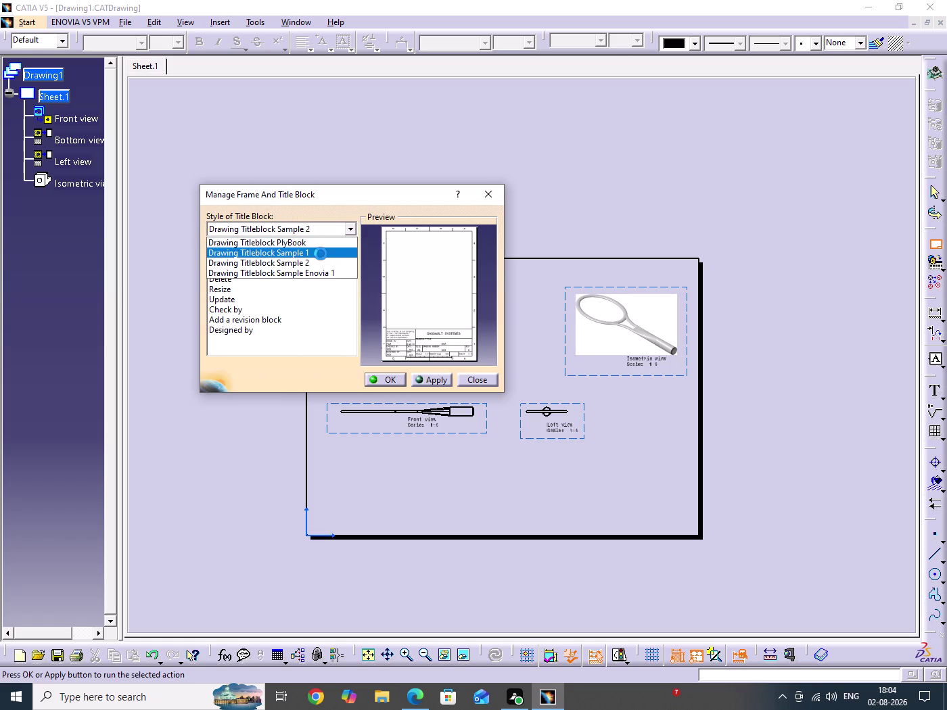
click(388, 380)
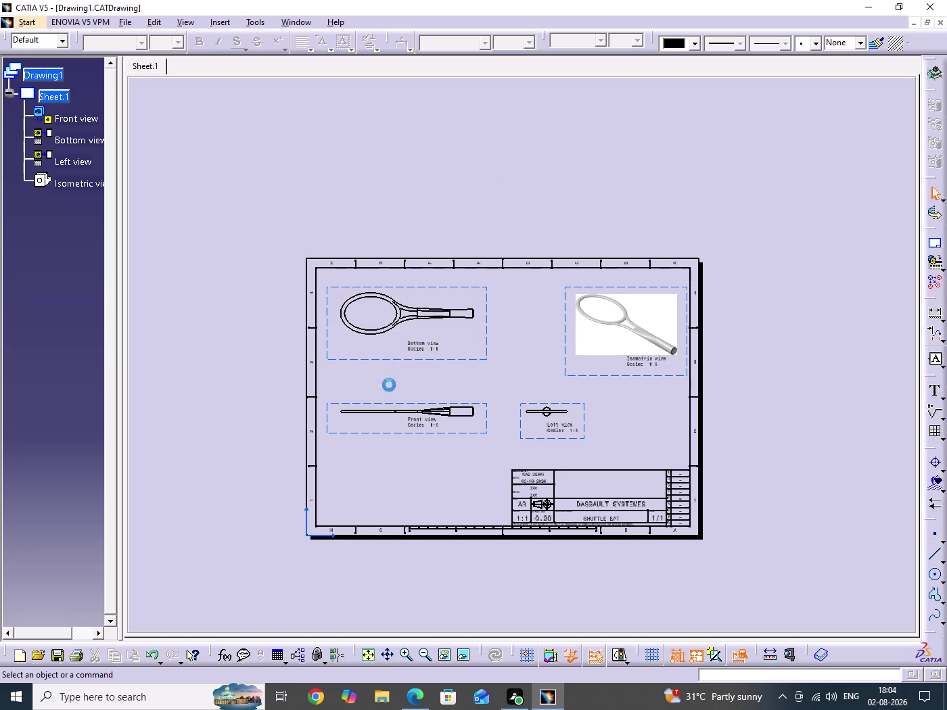
Zoom in on the title block, showing it alongside the left view.
middle_drag(785, 498, 750, 366)
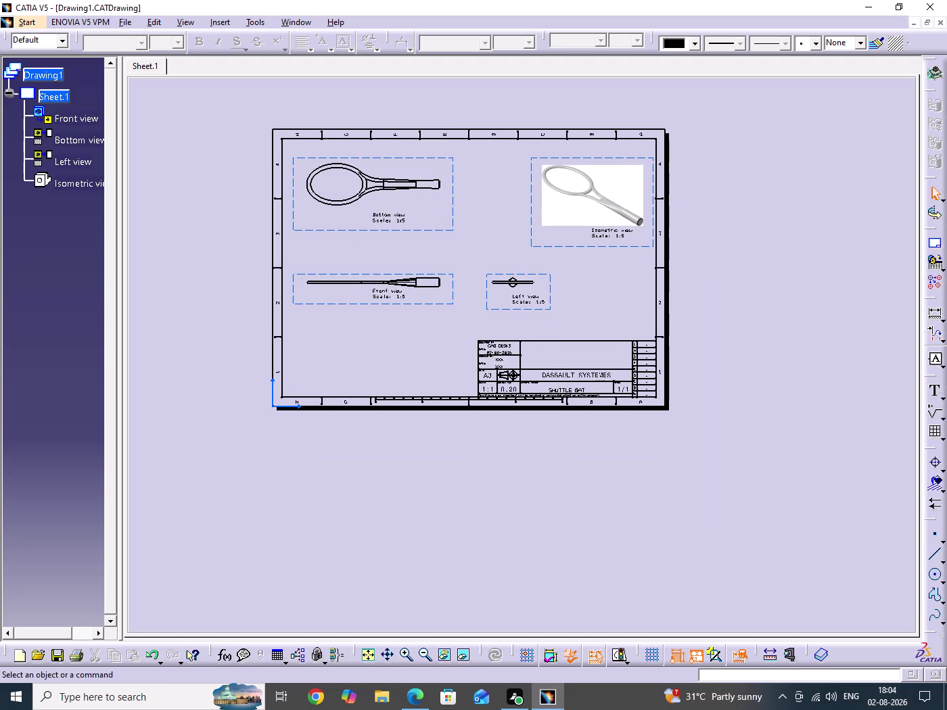
middle_drag(748, 454, 738, 318)
click(748, 454)
scroll(down, 3)
middle_drag(718, 433, 580, 329)
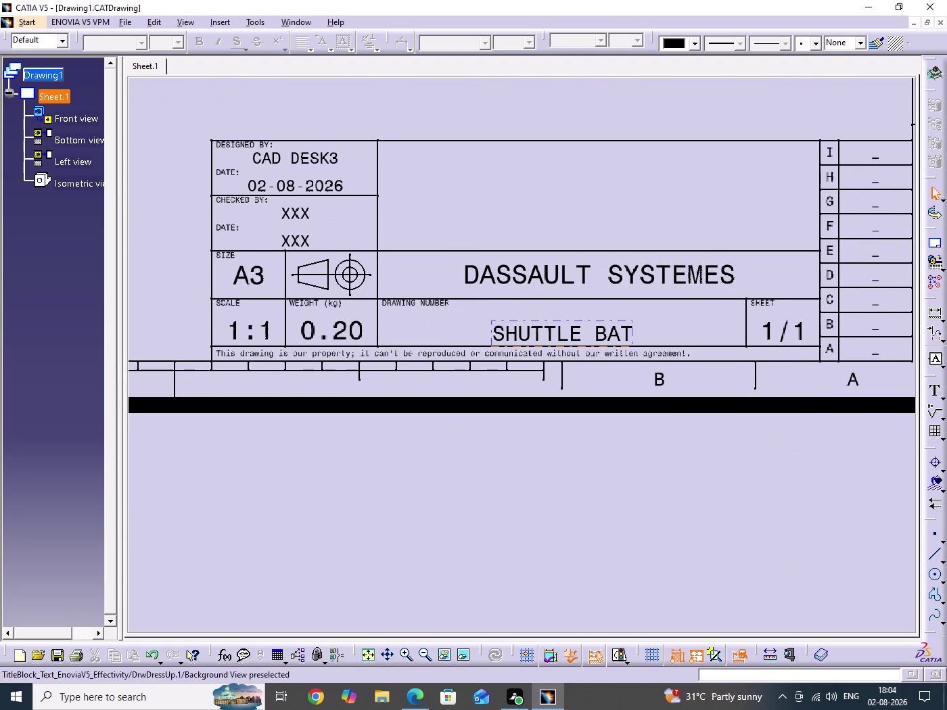
middle_drag(588, 337, 588, 375)
click(588, 337)
middle_drag(575, 465, 540, 533)
middle_drag(550, 538, 555, 558)
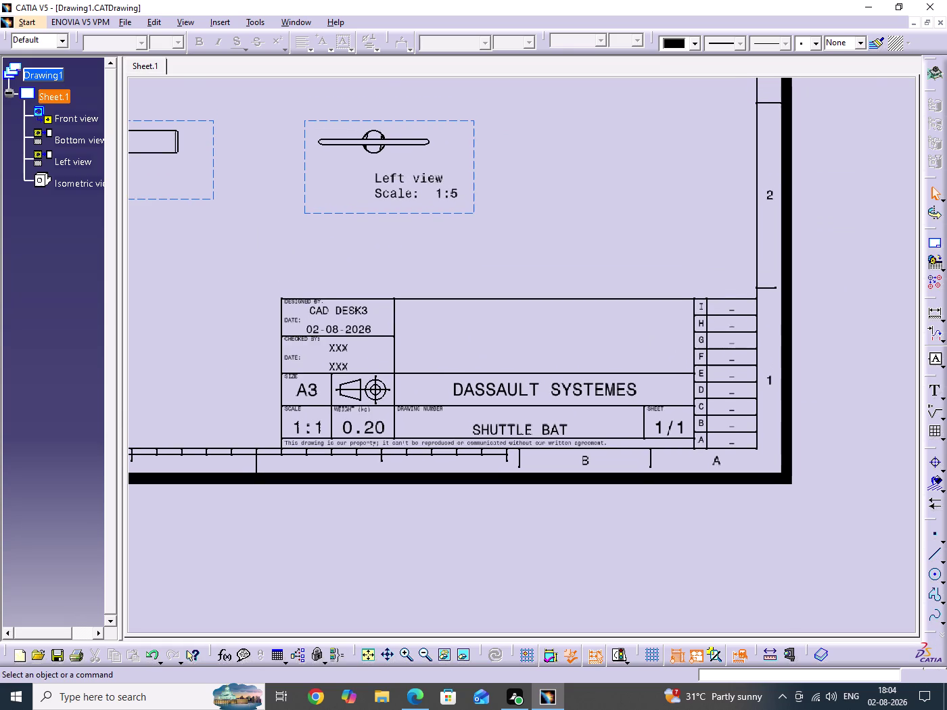
Drag the SHUTTLE BAT drawing number up into its title-block cell.
drag(531, 428, 534, 426)
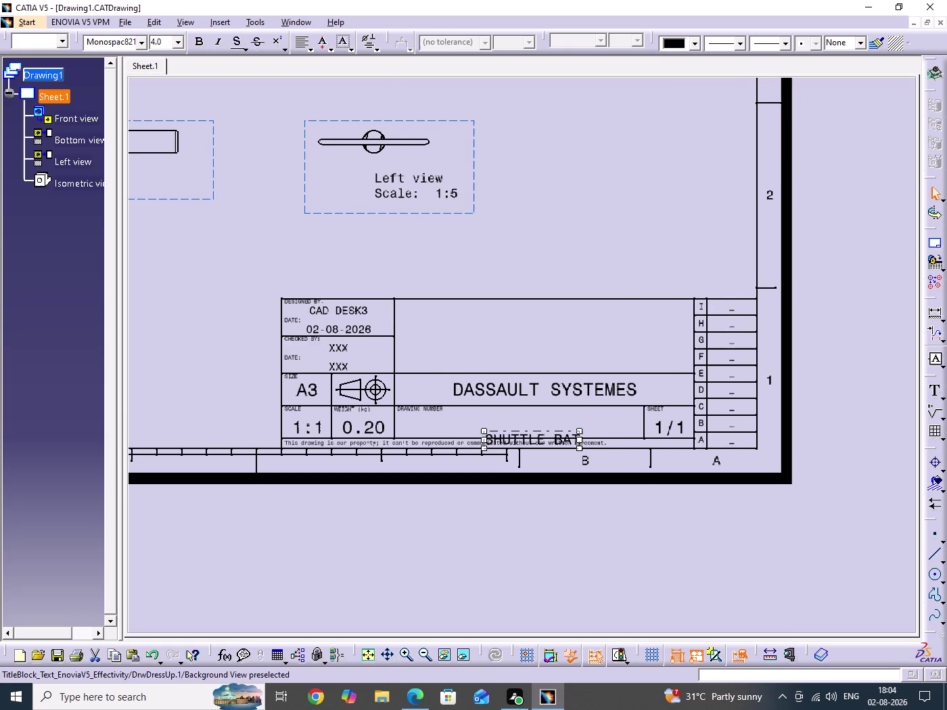
drag(534, 426, 531, 420)
click(597, 535)
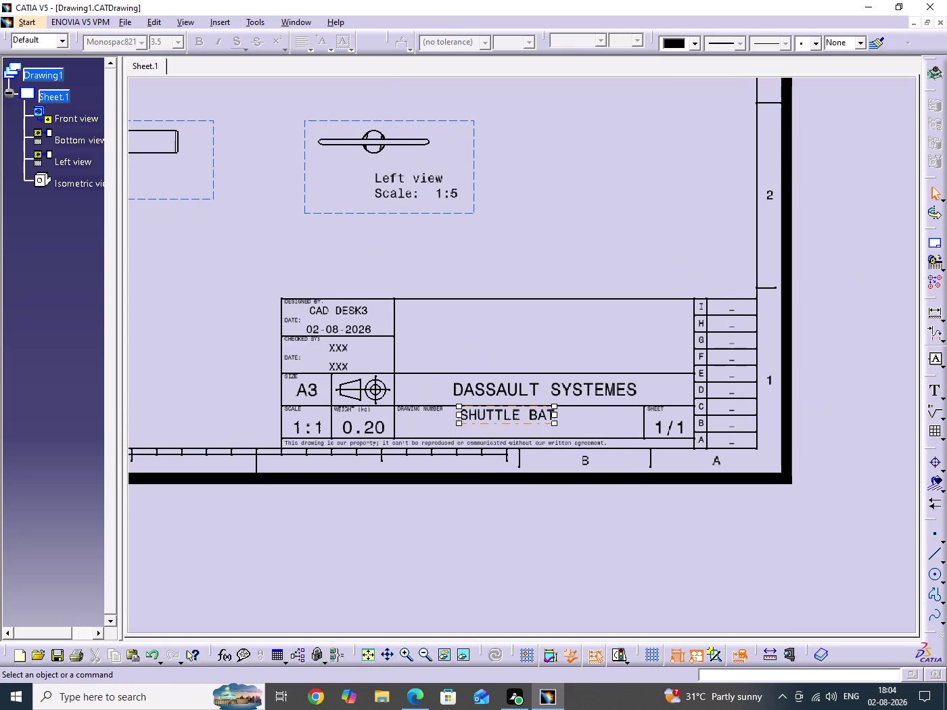
middle_drag(607, 518, 608, 536)
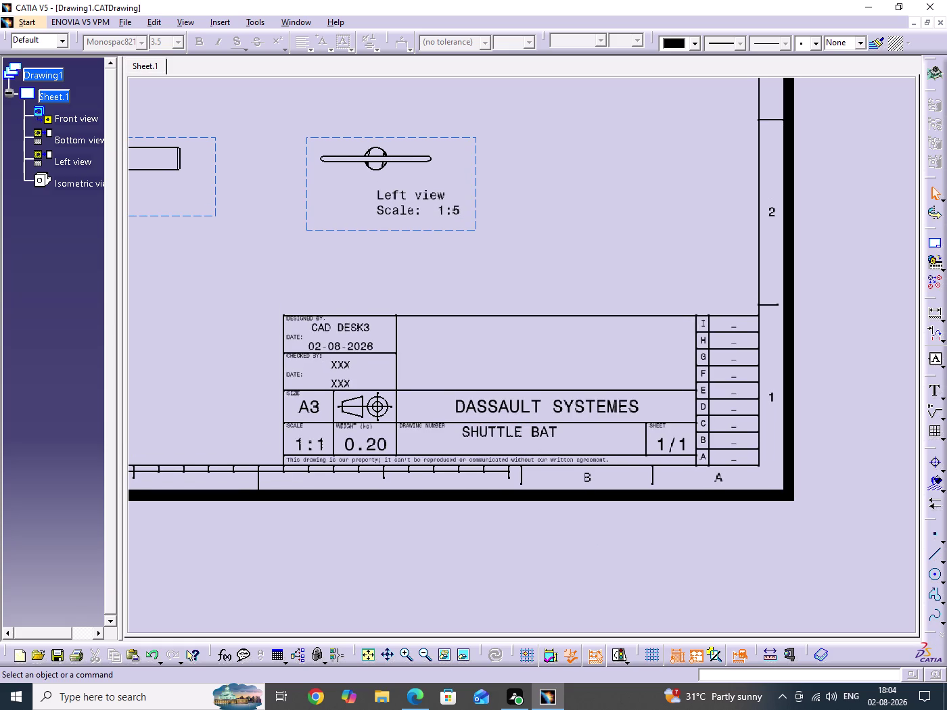
click(225, 25)
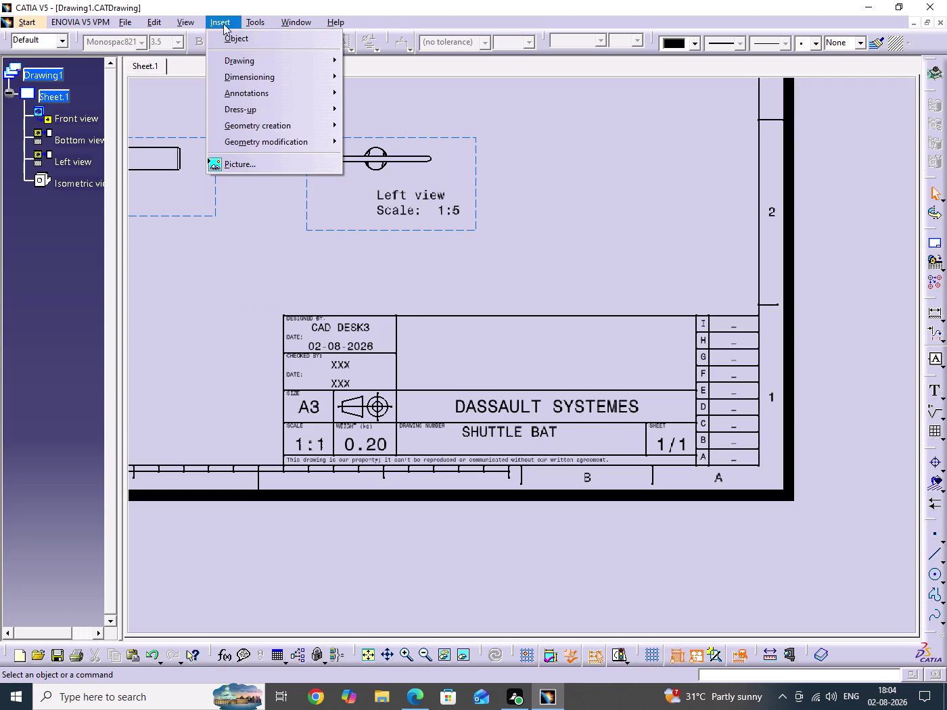
Start Insert Picture, browse to This PC > Pictures, and enable Show Preview.
click(241, 160)
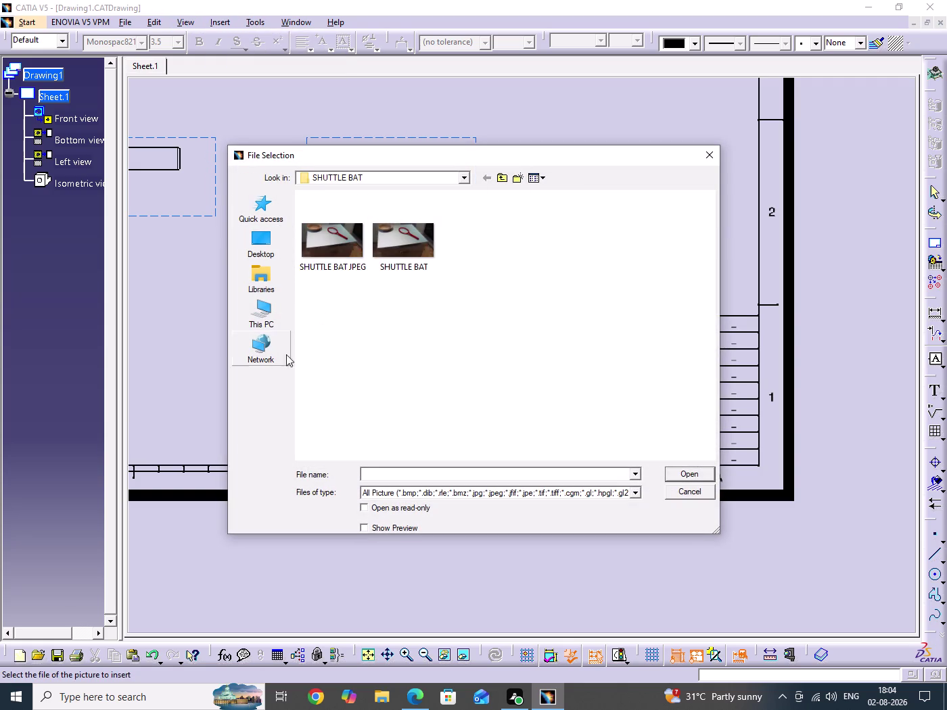
click(262, 316)
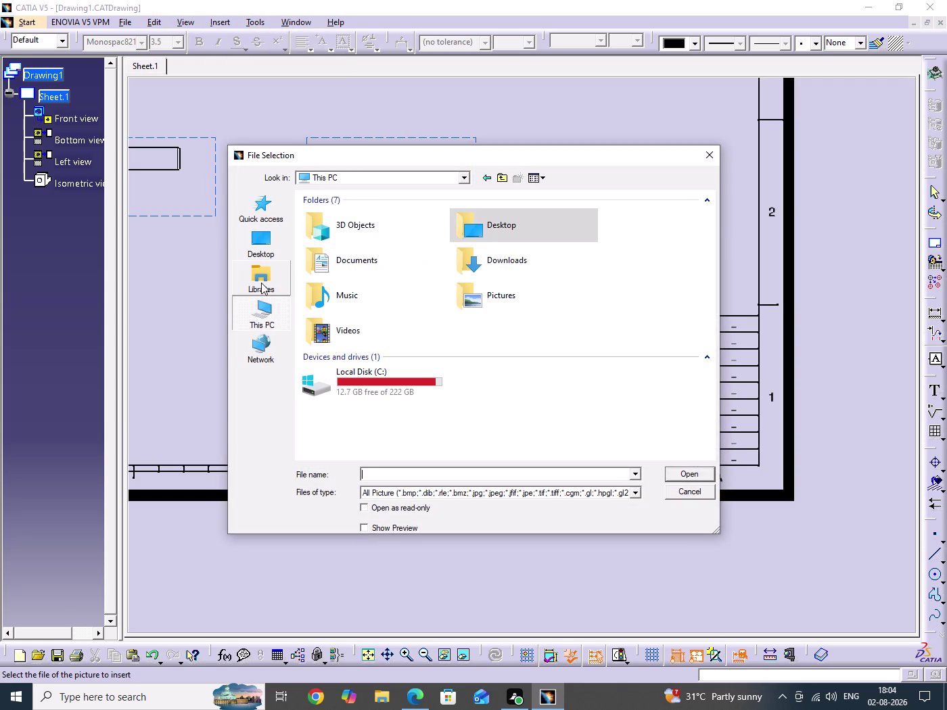
double_click(494, 298)
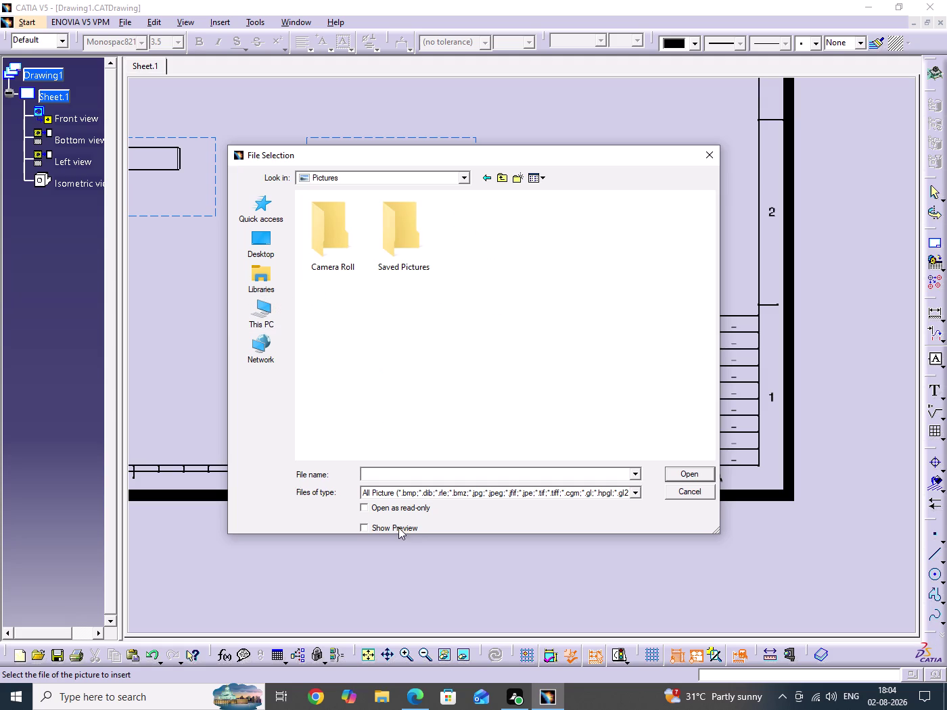
click(398, 528)
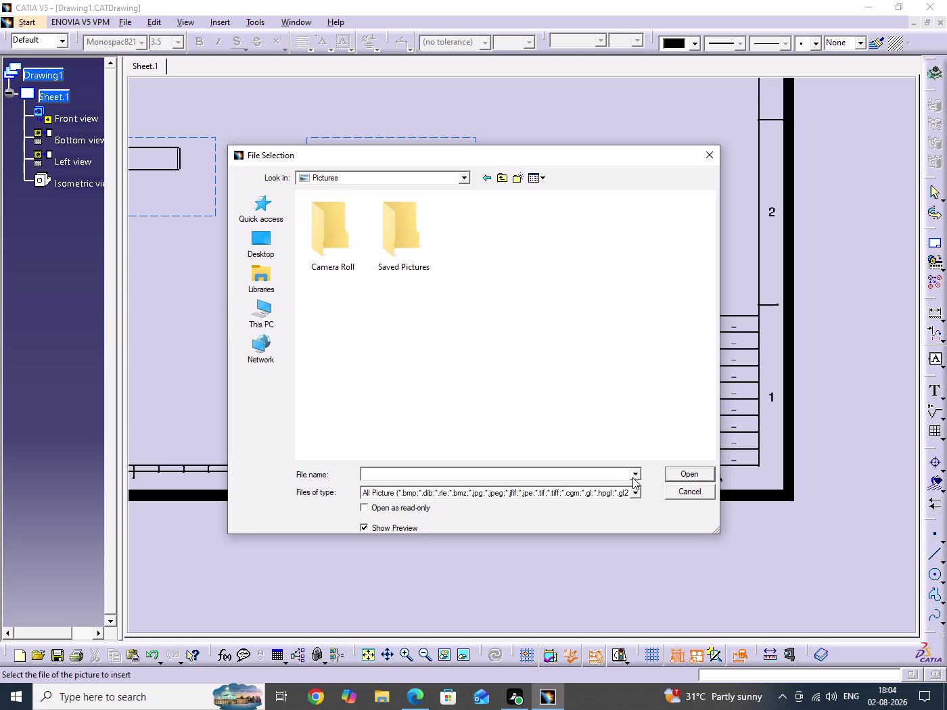